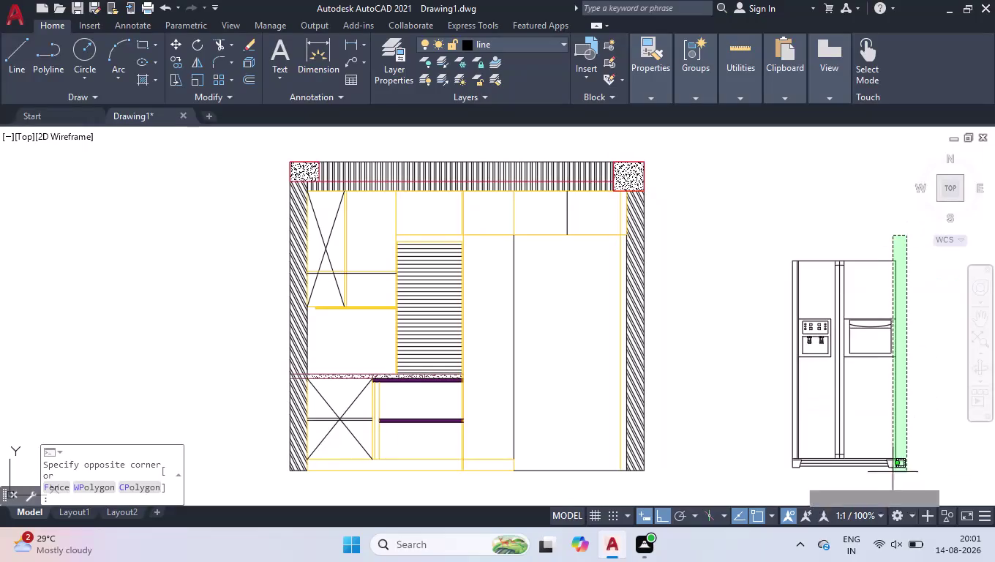
Move the refrigerator by its bottom-right corner onto the right wall's floor corner.
click(764, 480)
text(mov)
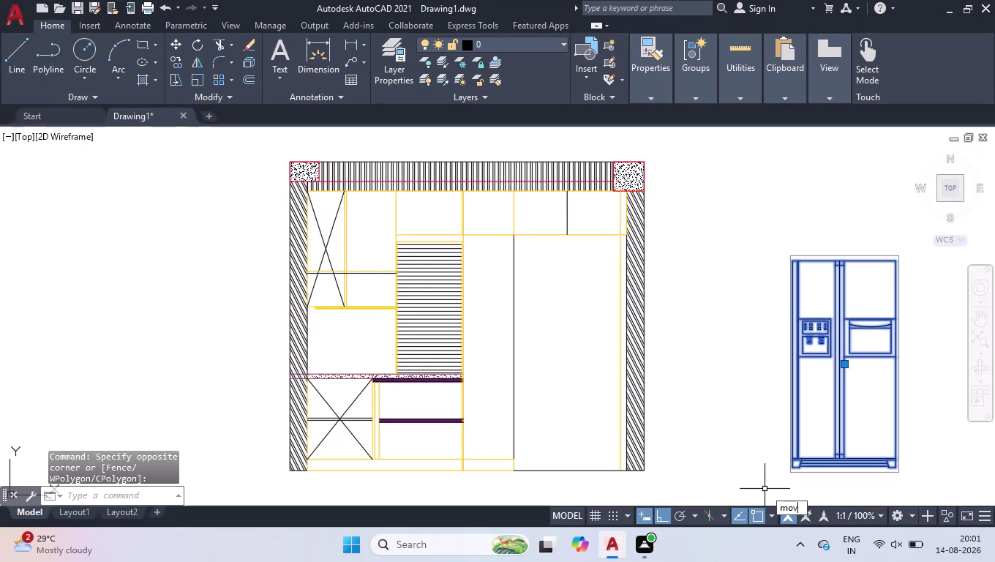
key(Return)
scroll(up, 3)
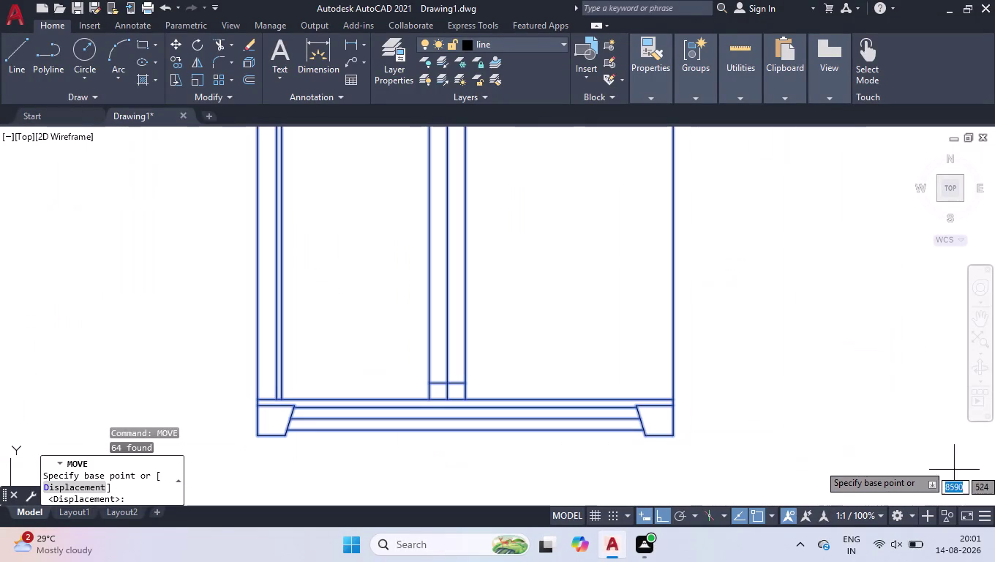
scroll(up, 3)
click(647, 440)
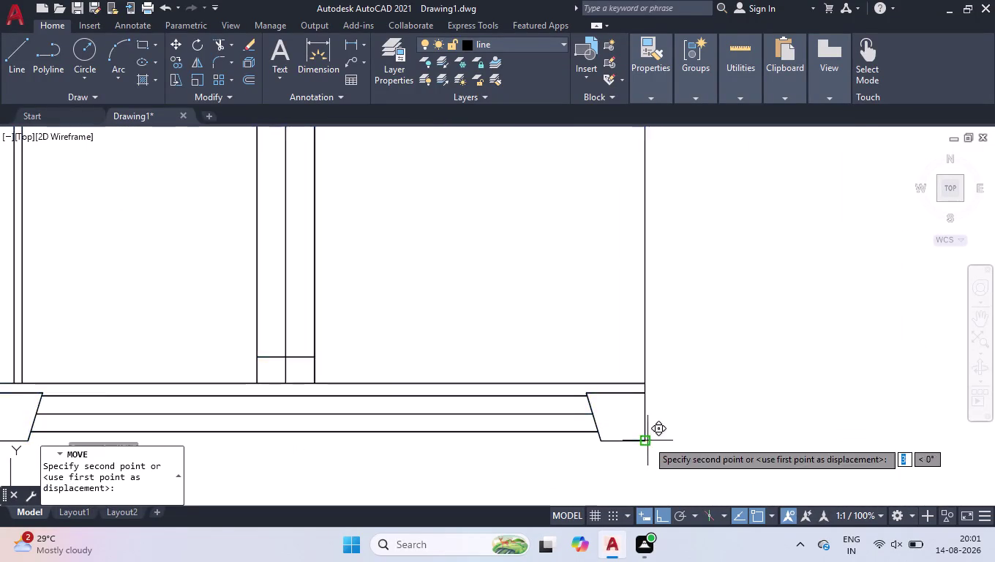
scroll(down, 3)
scroll(down, 3)
scroll(up, 3)
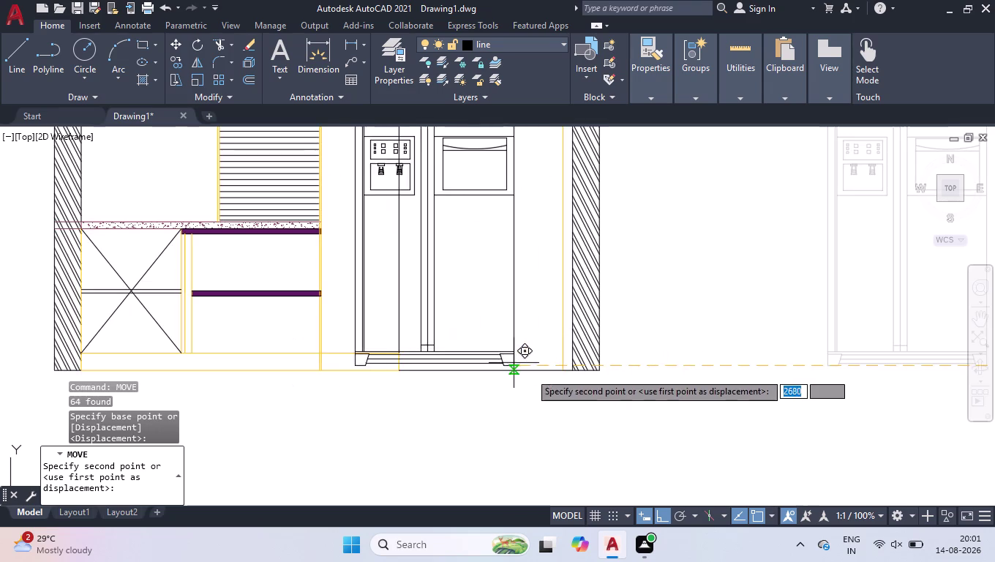
scroll(up, 3)
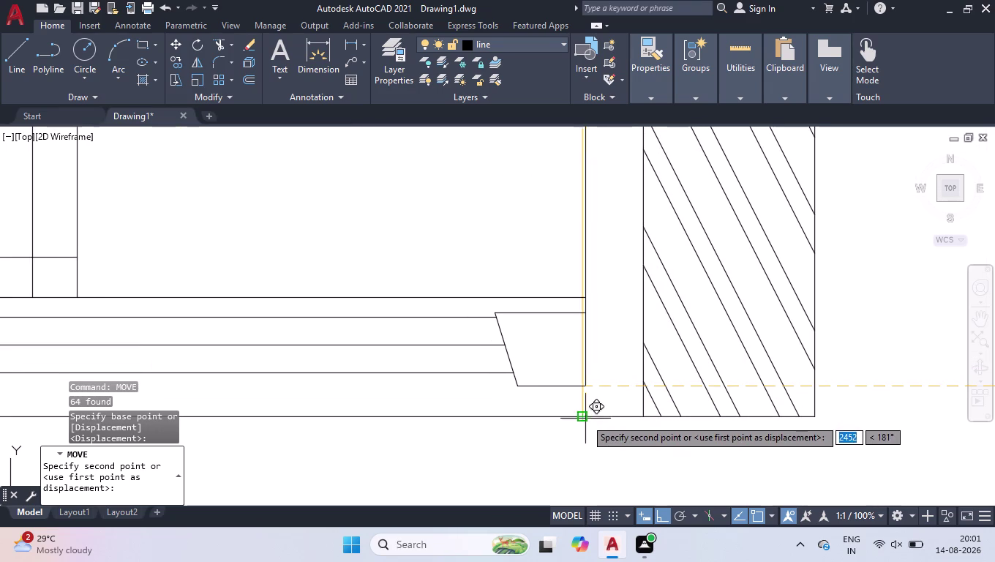
click(585, 419)
scroll(down, 3)
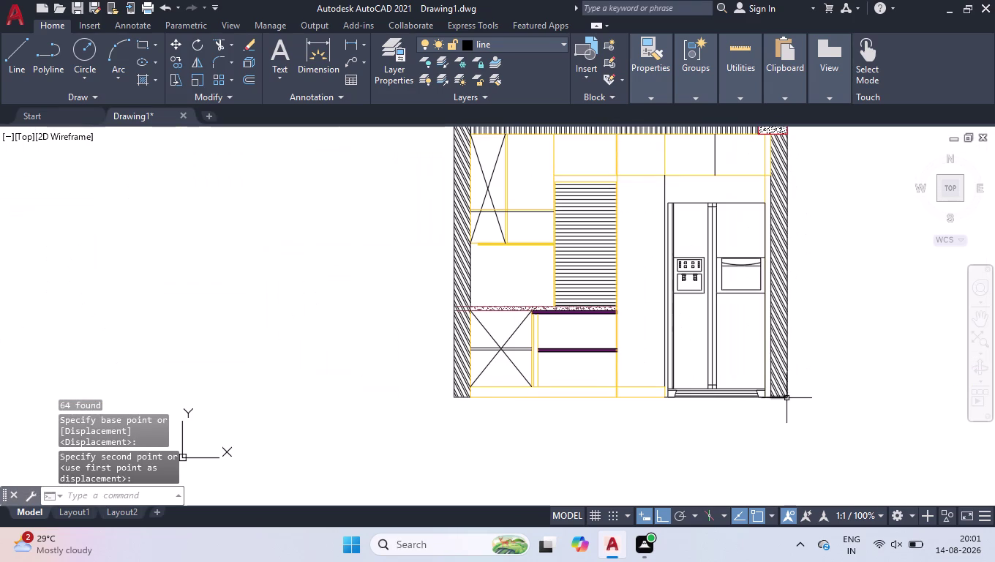
scroll(up, 3)
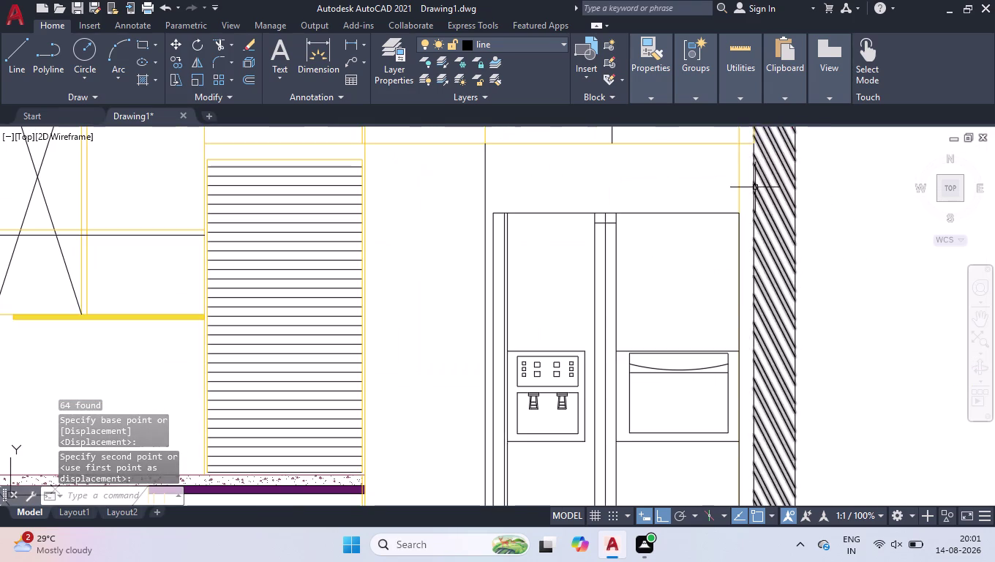
Start multiline text and draw a text box near the right wall.
text(ttr)
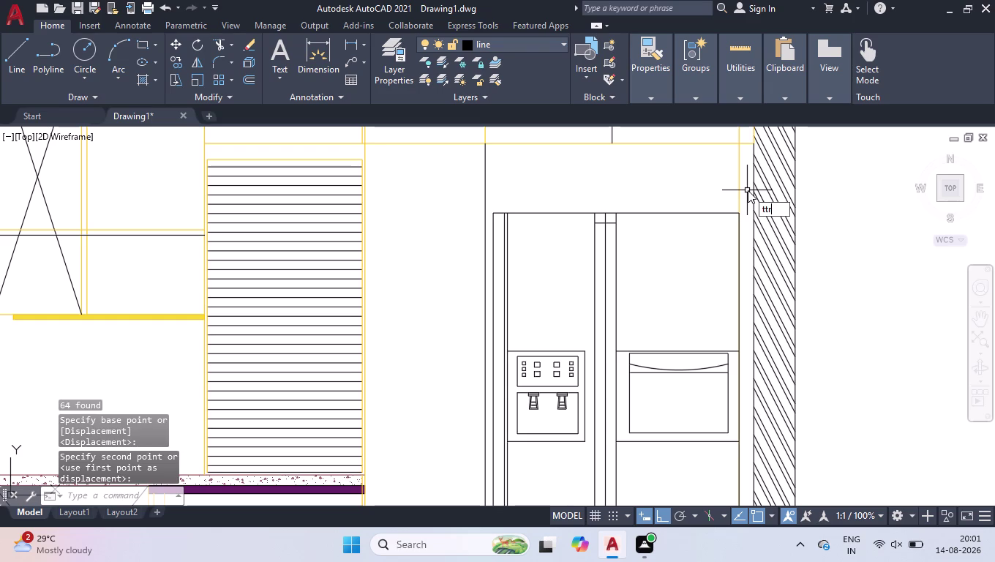
key(BackSpace)
key(BackSpace)
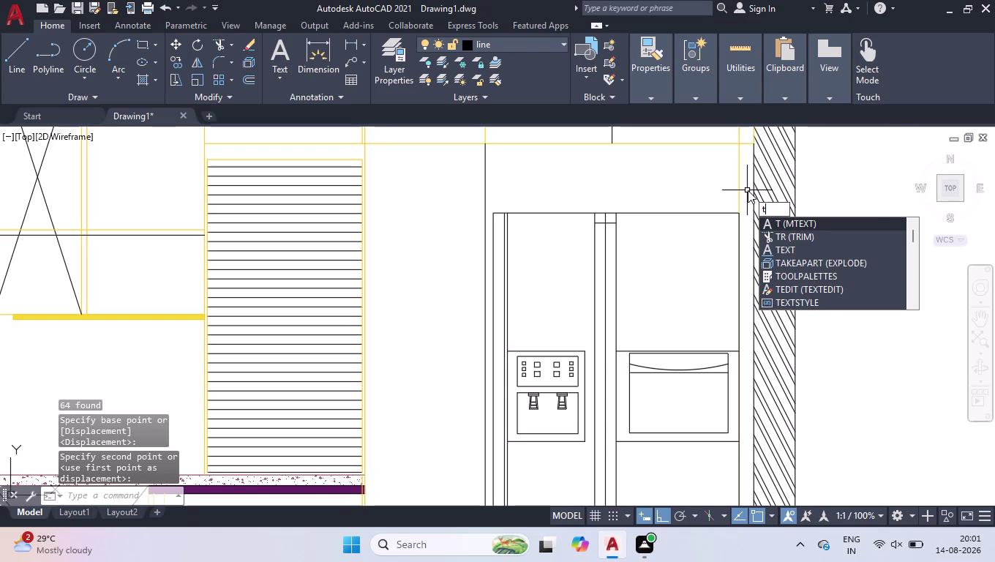
scroll(down, 3)
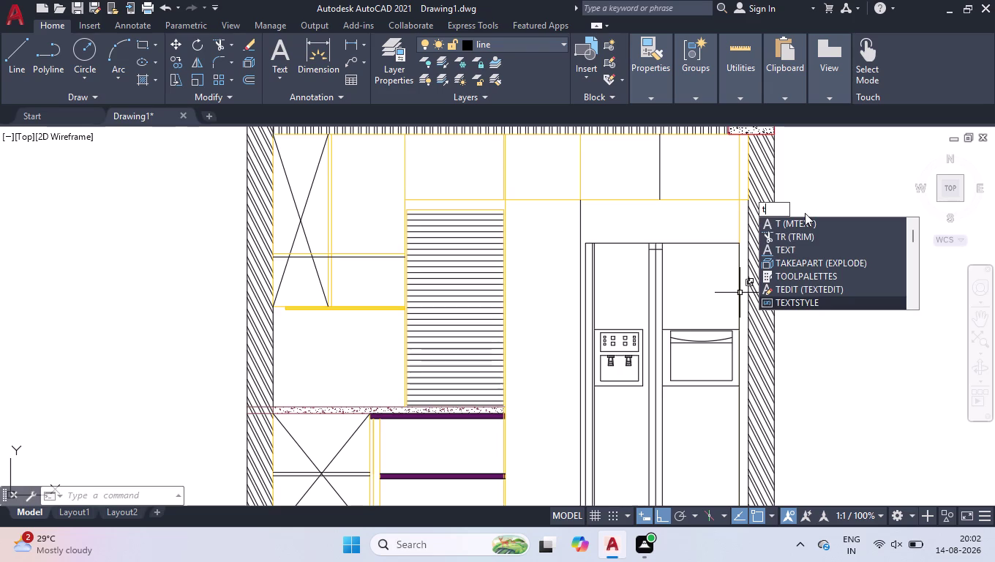
key(space)
key(space)
key(space)
key(space)
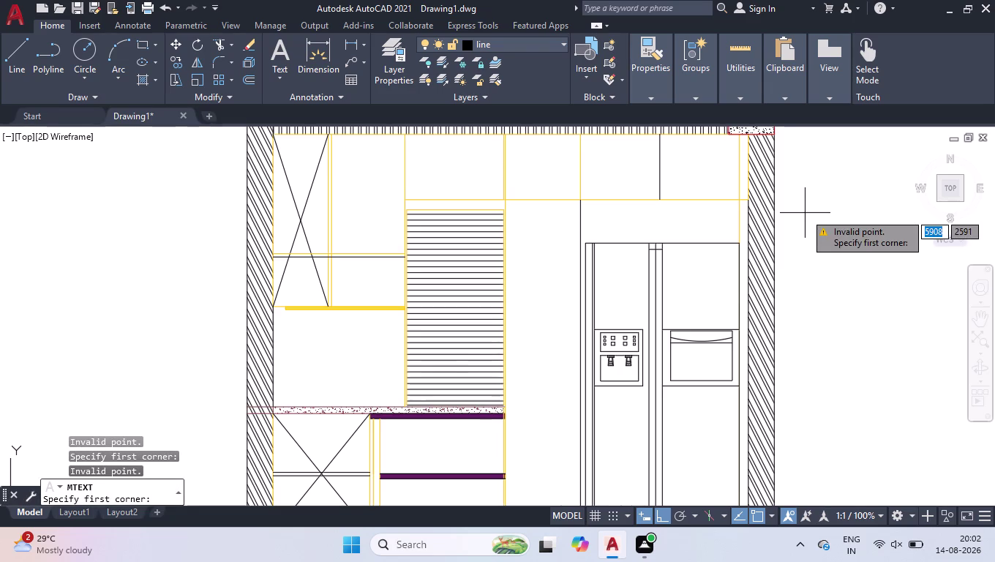
key(Return)
click(850, 195)
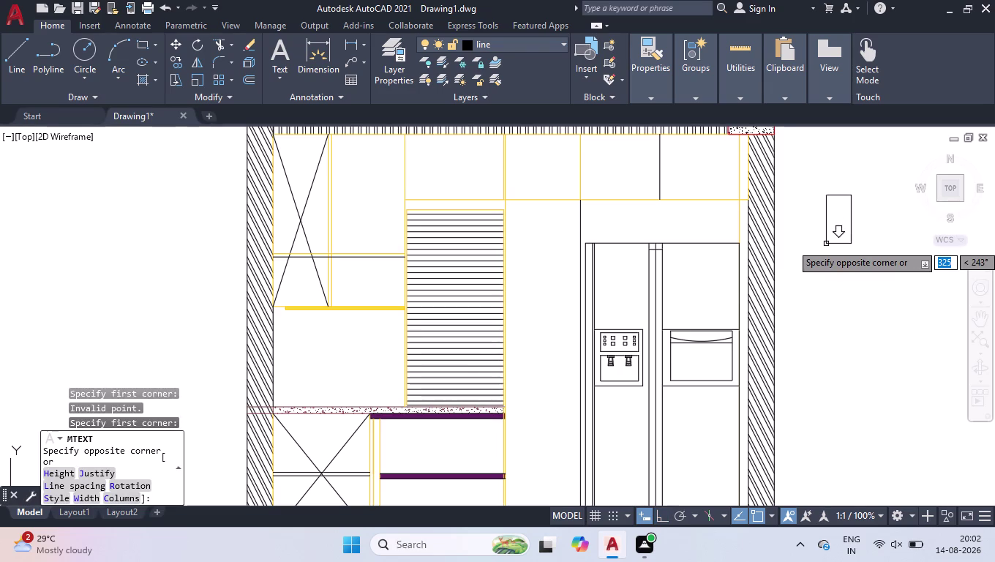
click(826, 244)
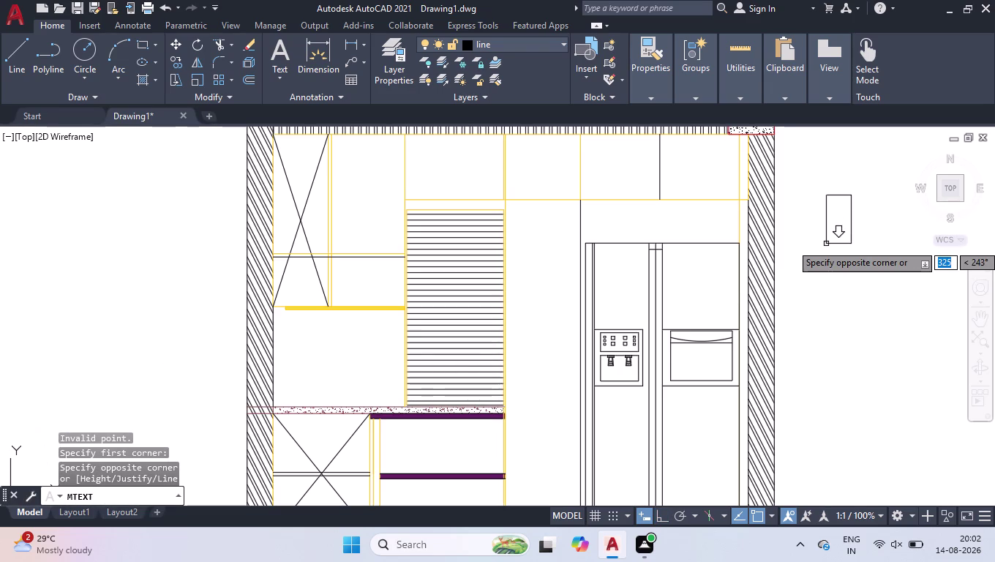
Close the text editor empty and erase the stray vertical line beside the refrigerator.
key(Return)
key(space)
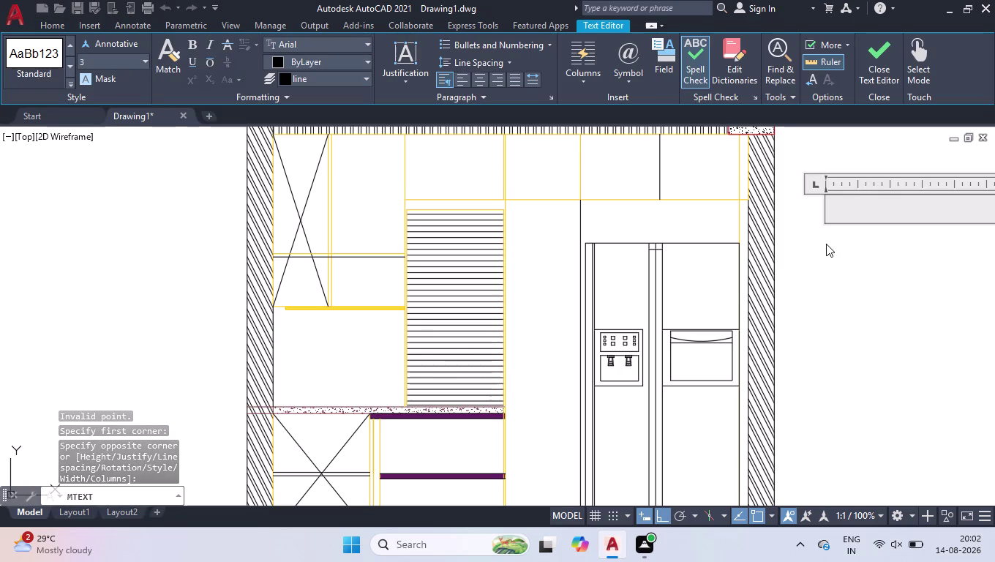
key(l)
key(Return)
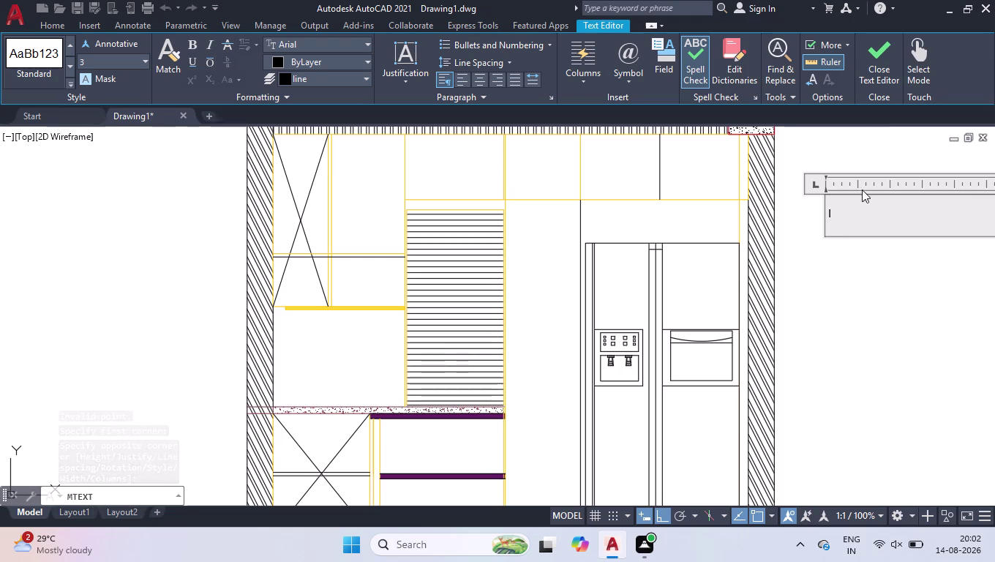
click(889, 65)
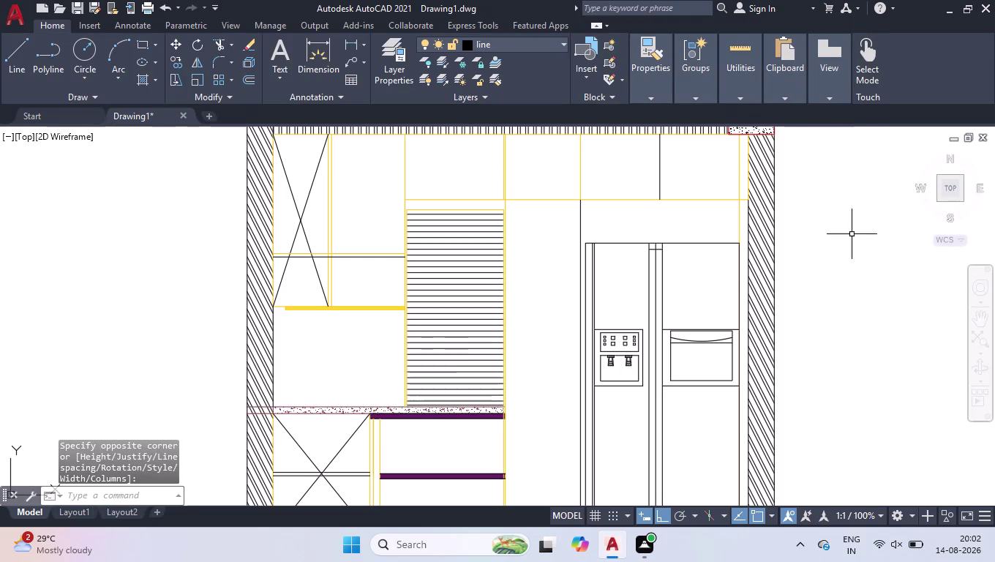
click(739, 154)
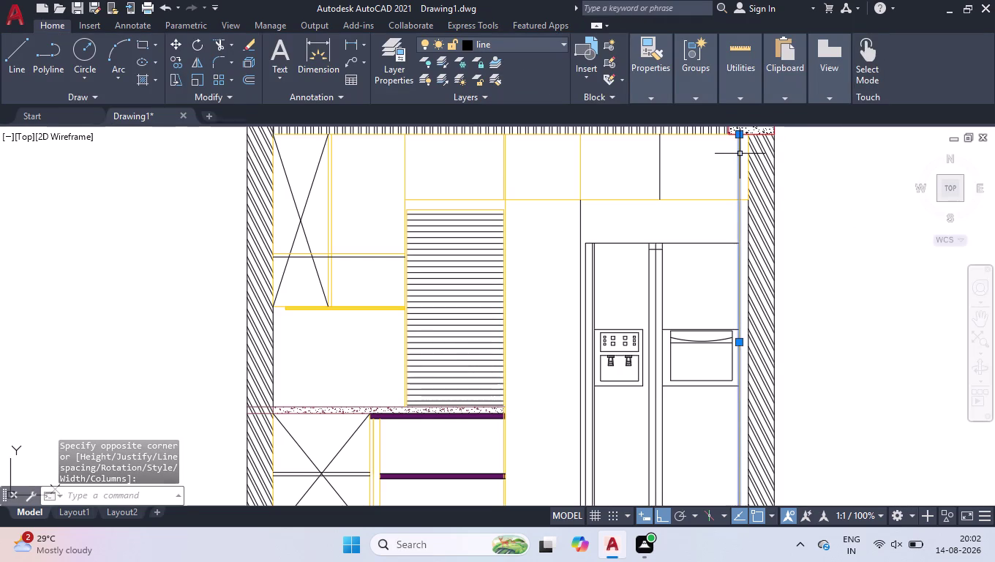
key(Delete)
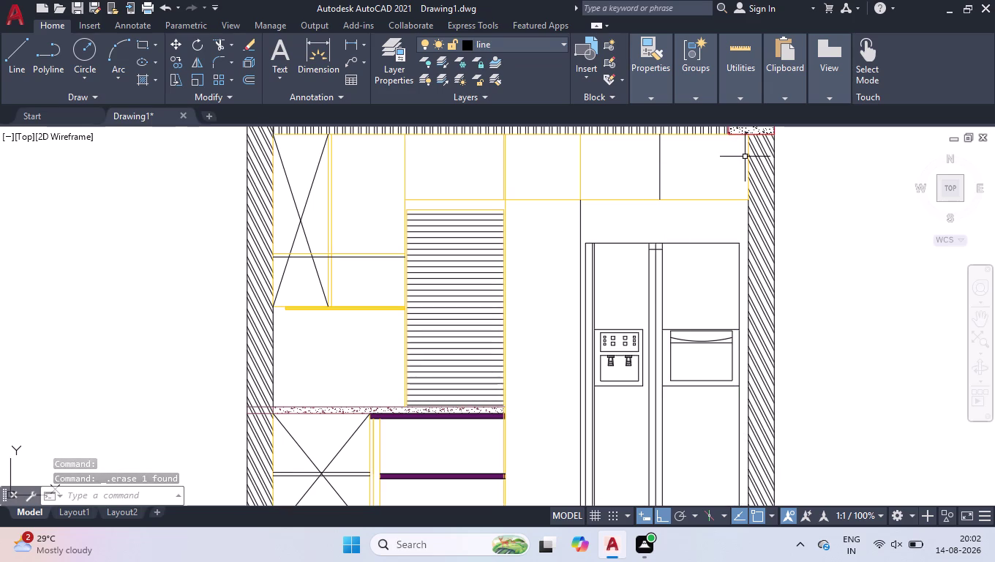
Offset the right wall's inner edge by 55 toward the refrigerator.
scroll(up, 3)
scroll(up, 3)
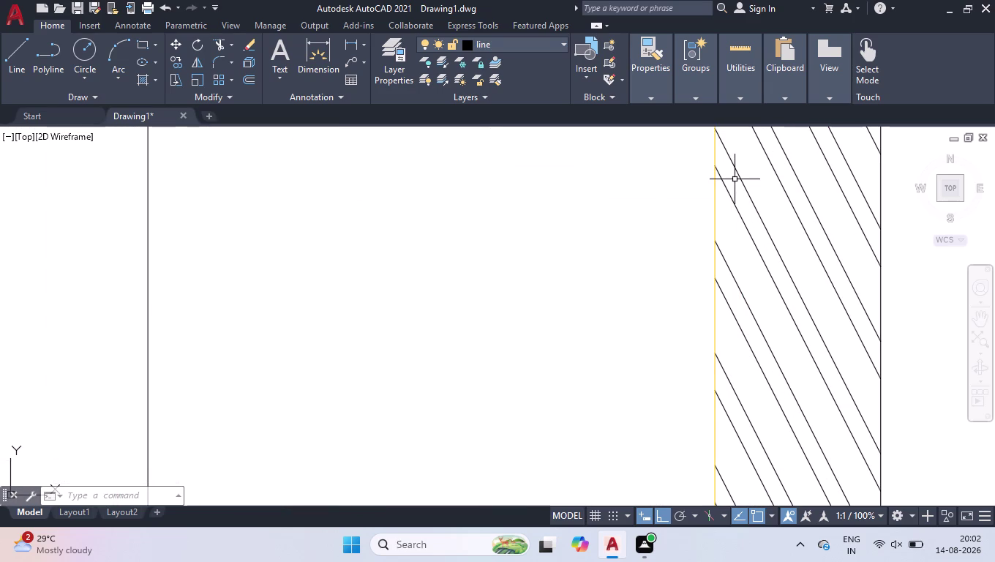
text(off)
key(Return)
text(55)
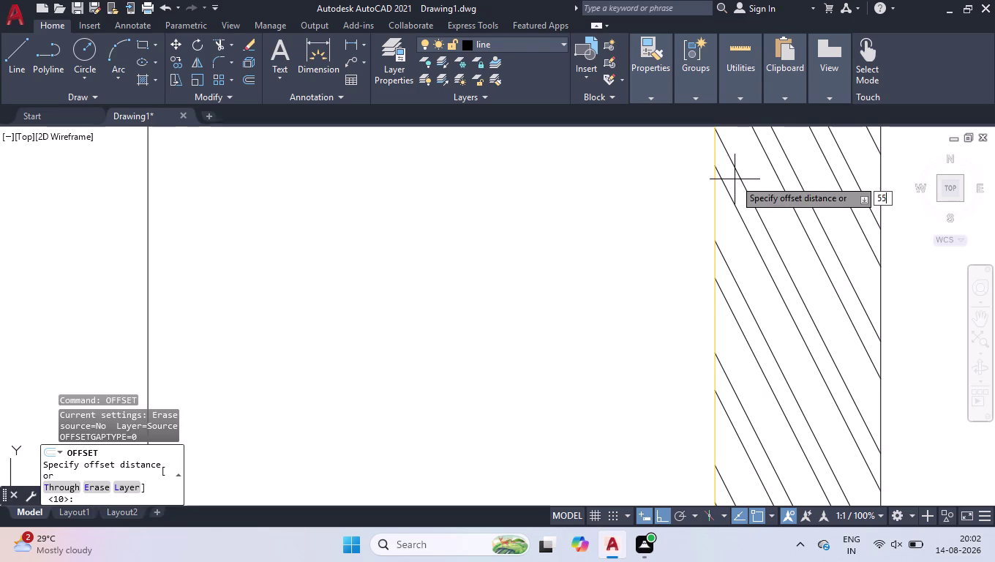
key(Return)
click(715, 207)
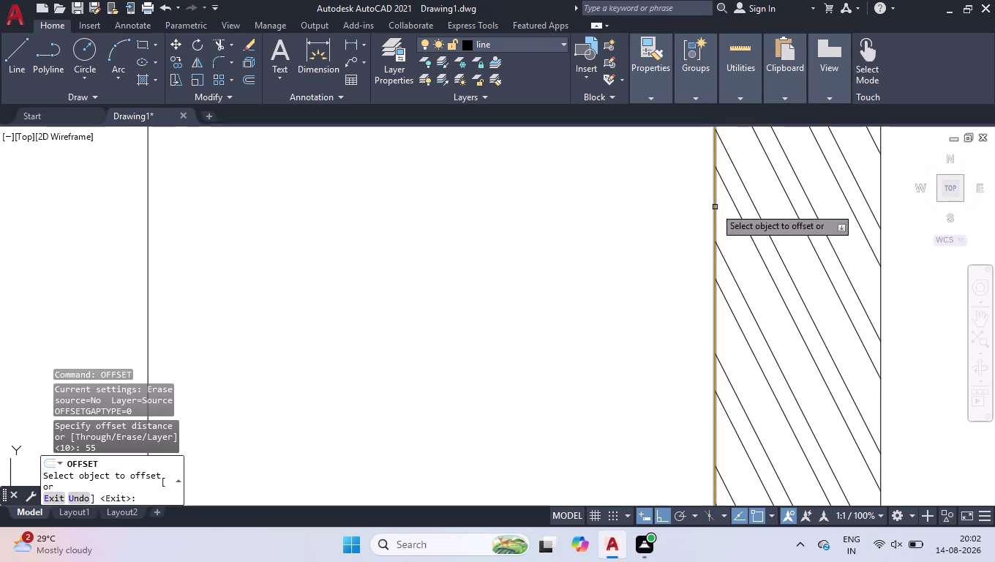
click(668, 212)
scroll(down, 3)
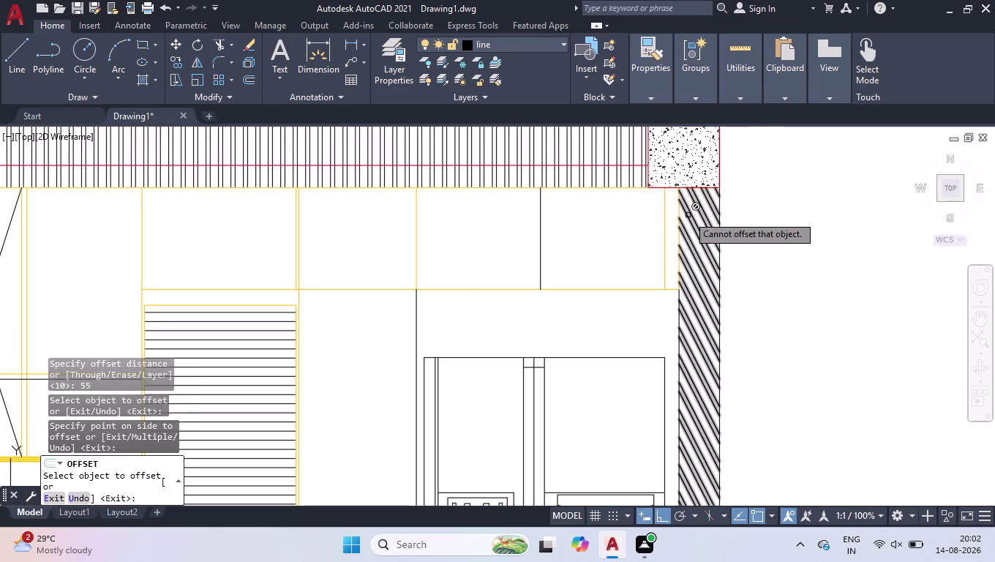
key(space)
Zoom in on the upper cabinets and shutter-lined cabinet to inspect their lines.
scroll(down, 3)
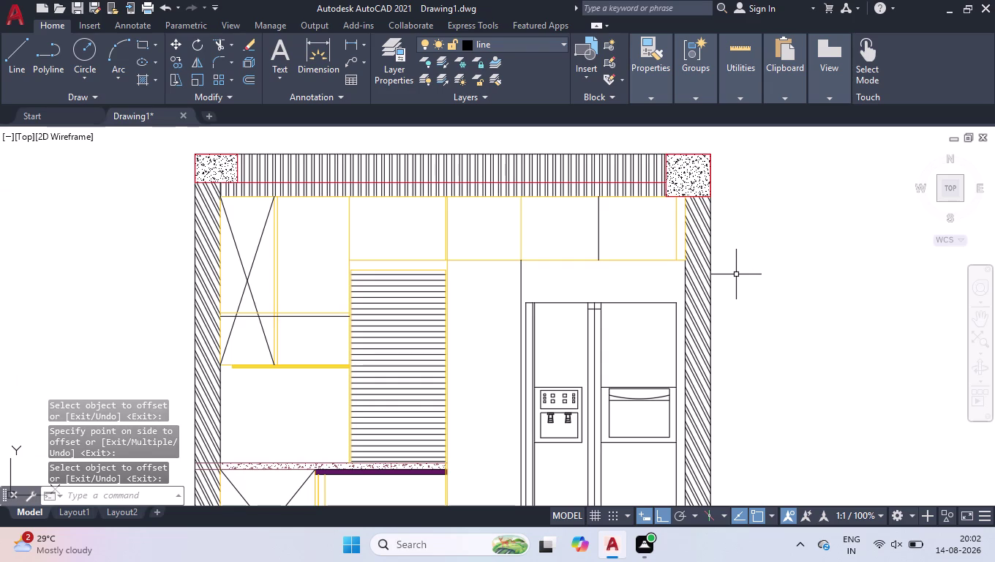
scroll(down, 3)
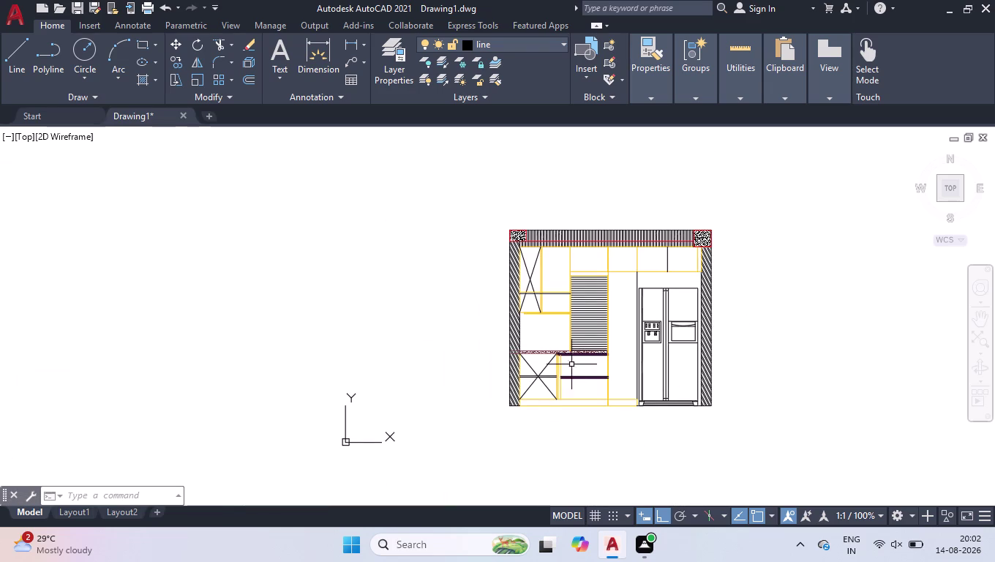
scroll(up, 3)
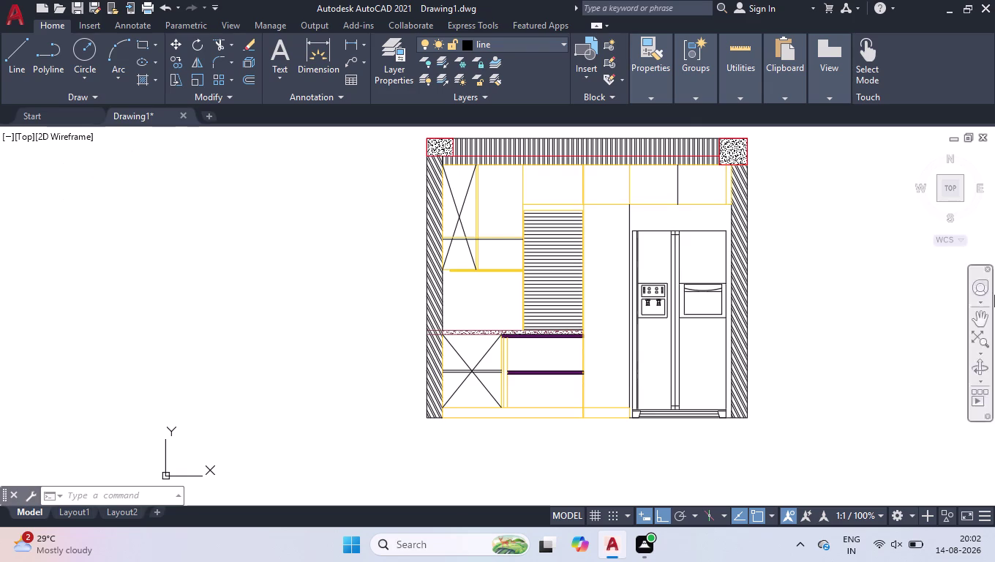
scroll(up, 3)
scroll(up, 3)
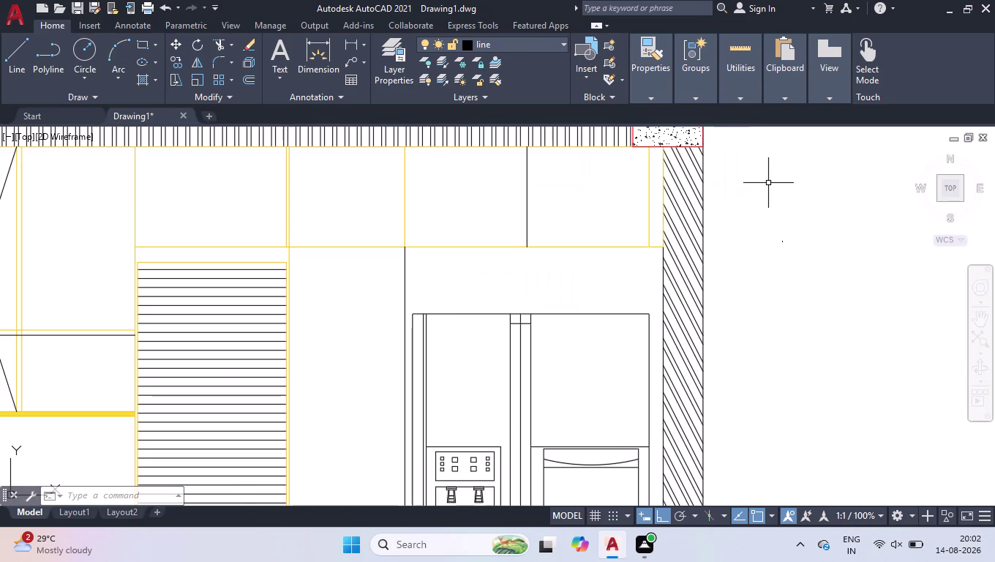
scroll(down, 3)
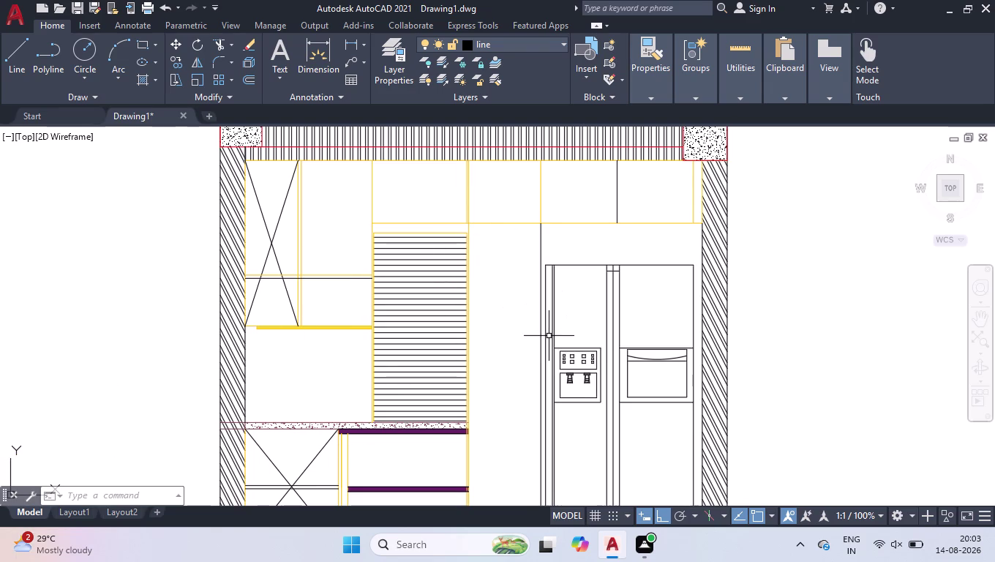
scroll(up, 3)
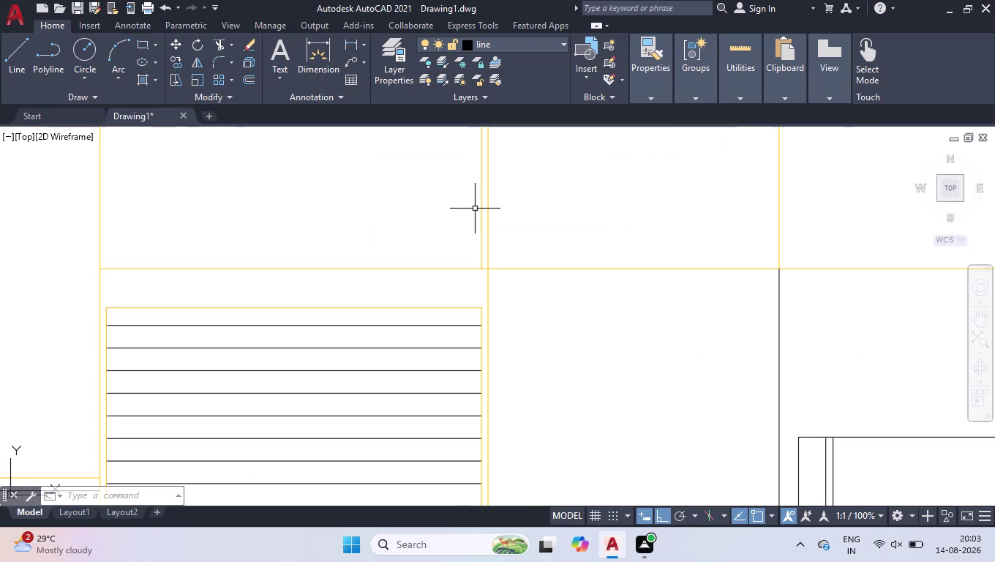
Delete the stray duplicate vertical cabinet line.
click(483, 207)
key(Delete)
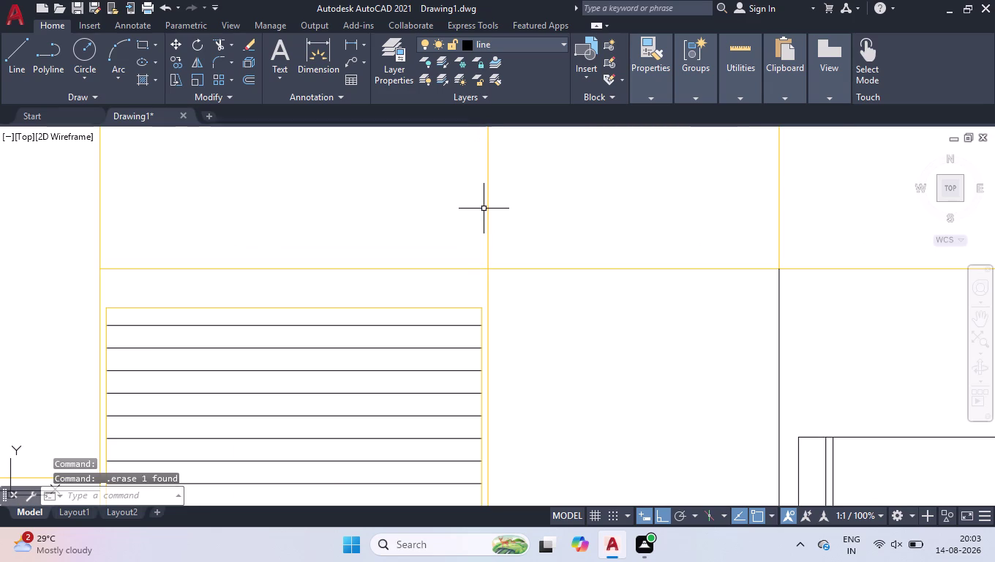
scroll(down, 3)
scroll(up, 3)
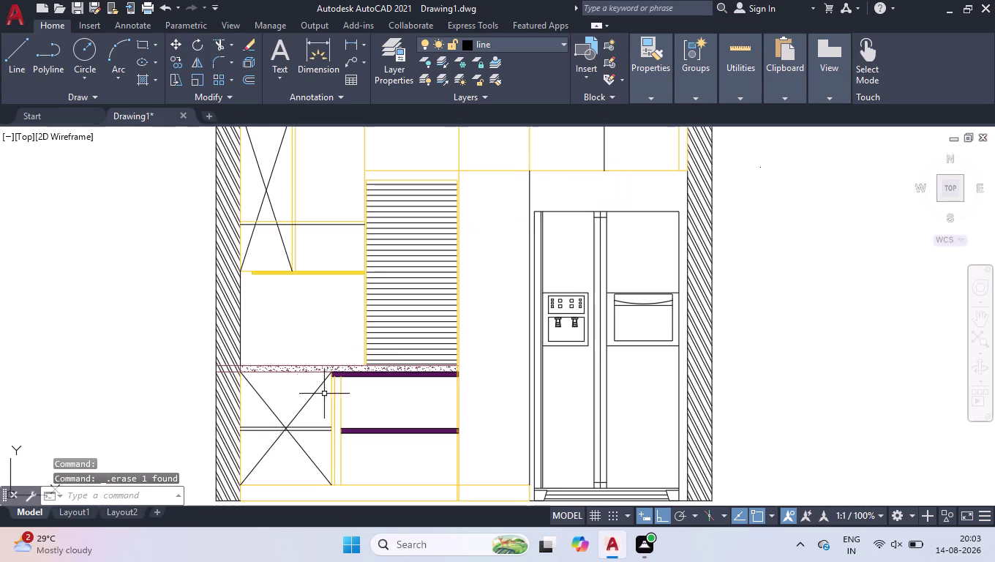
scroll(up, 3)
Trim the countertop lines running into the left wall with a fence.
text(tr)
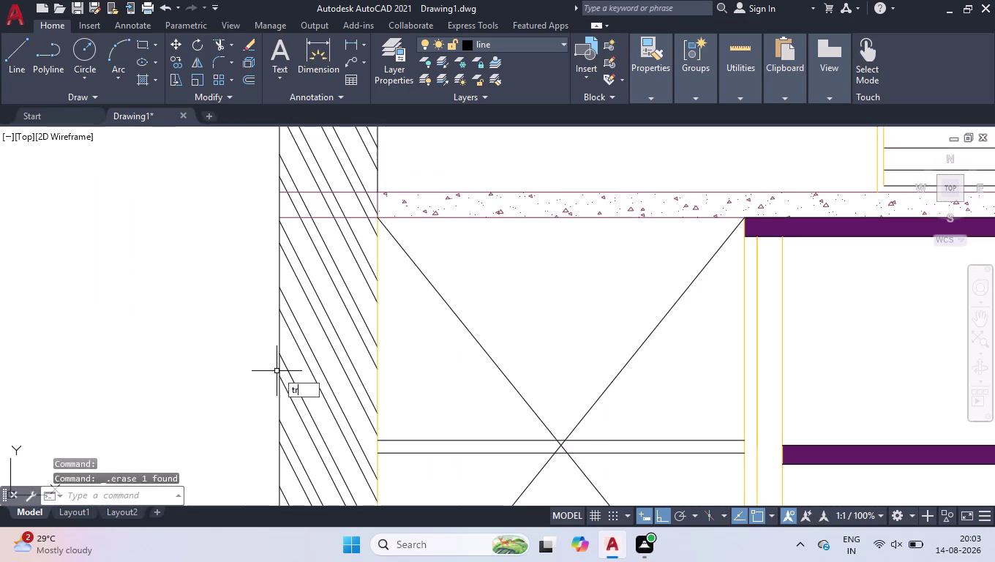
key(Return)
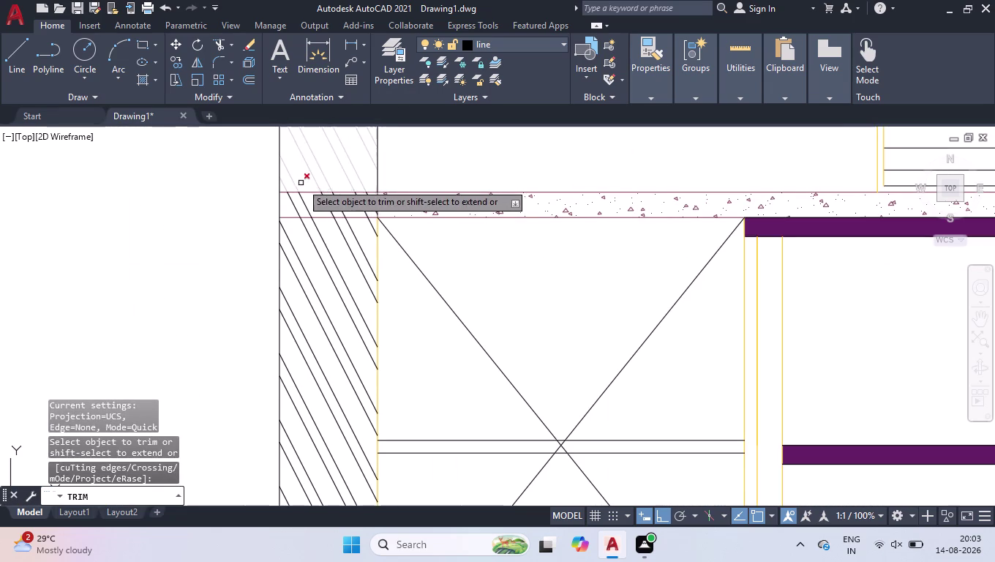
click(303, 181)
click(325, 232)
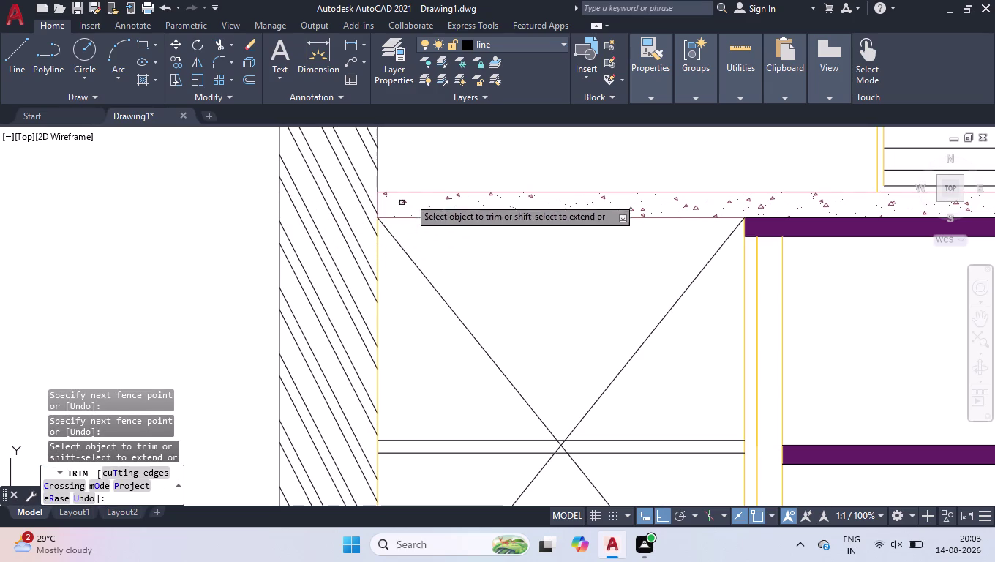
key(Return)
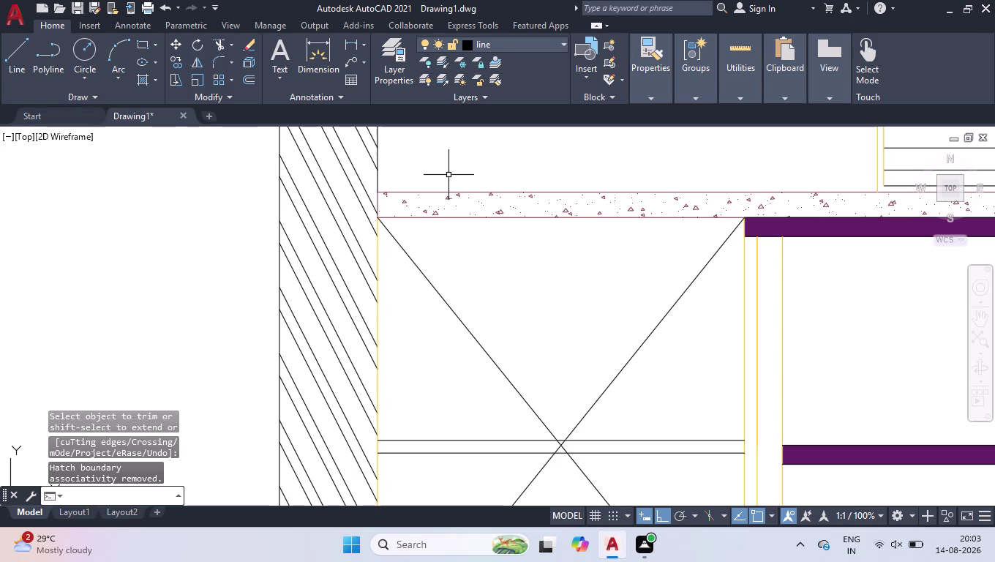
scroll(down, 3)
scroll(down, 3)
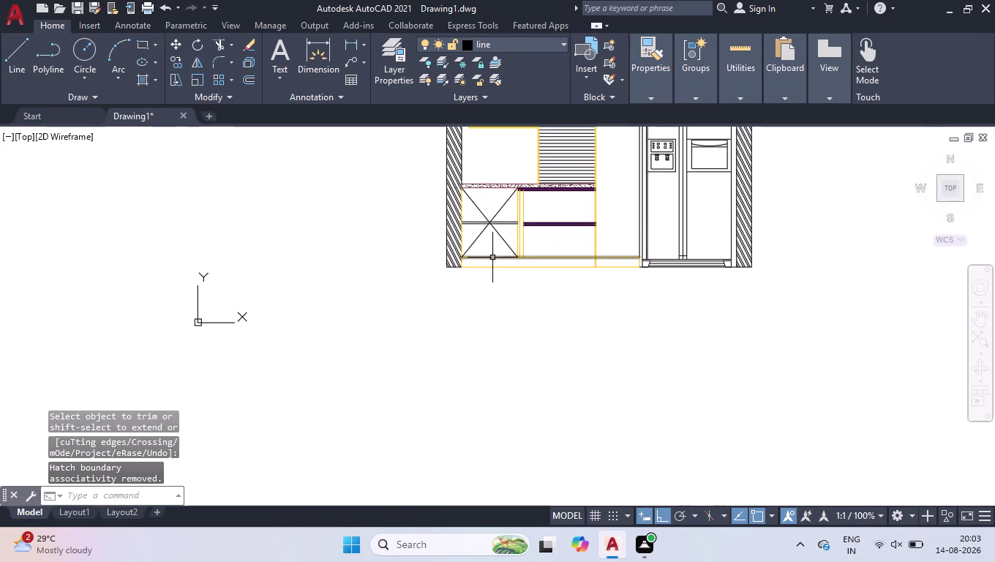
scroll(down, 3)
scroll(up, 3)
scroll(up, 3)
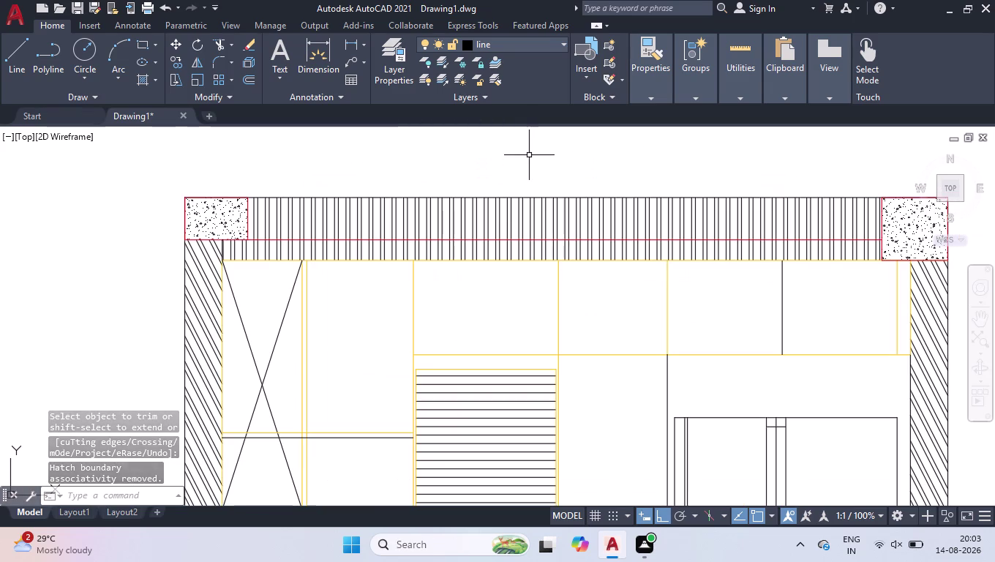
Add a 350 linear dimension above the top-left ceiling slab block.
text(dli)
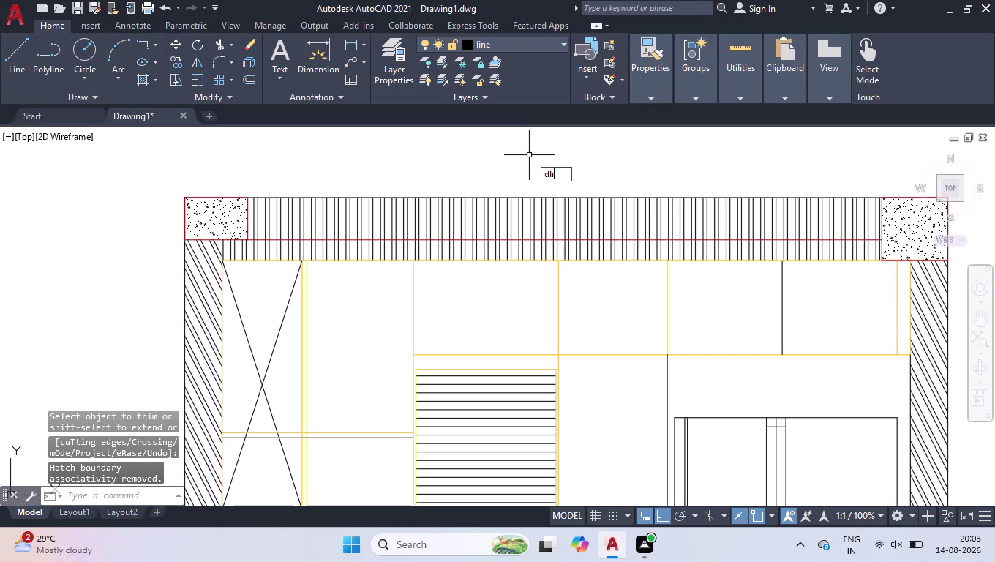
key(Return)
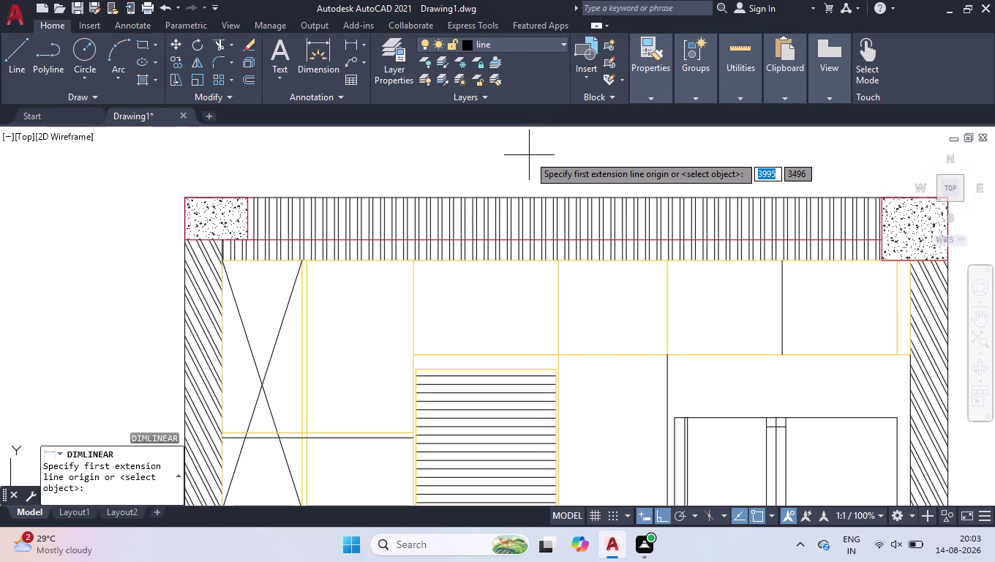
click(219, 261)
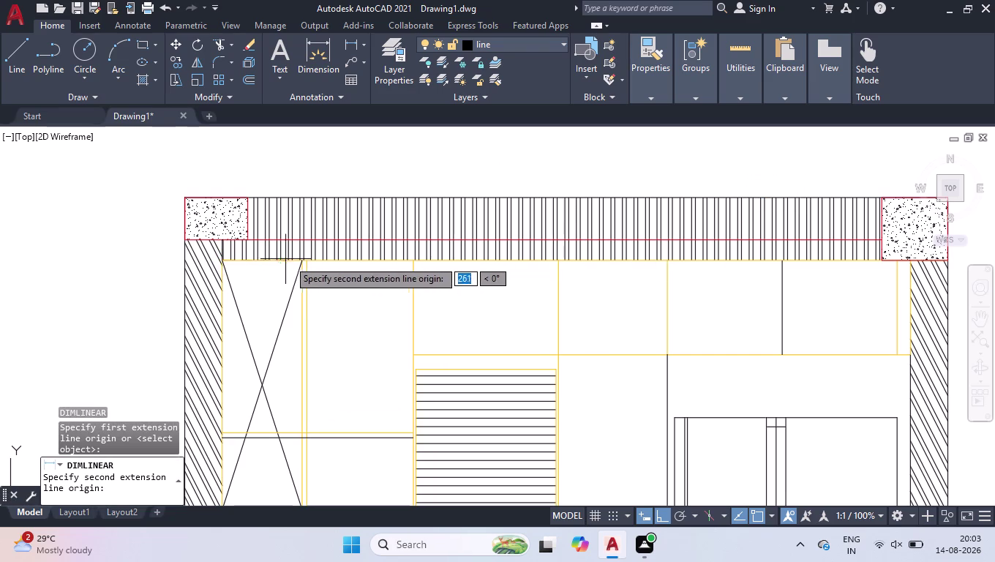
click(311, 263)
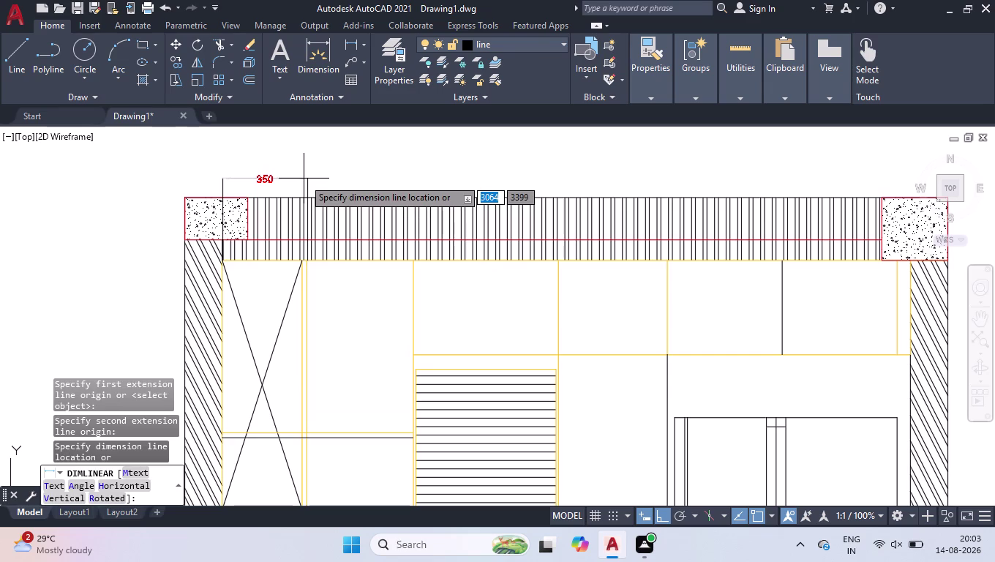
click(303, 179)
scroll(down, 3)
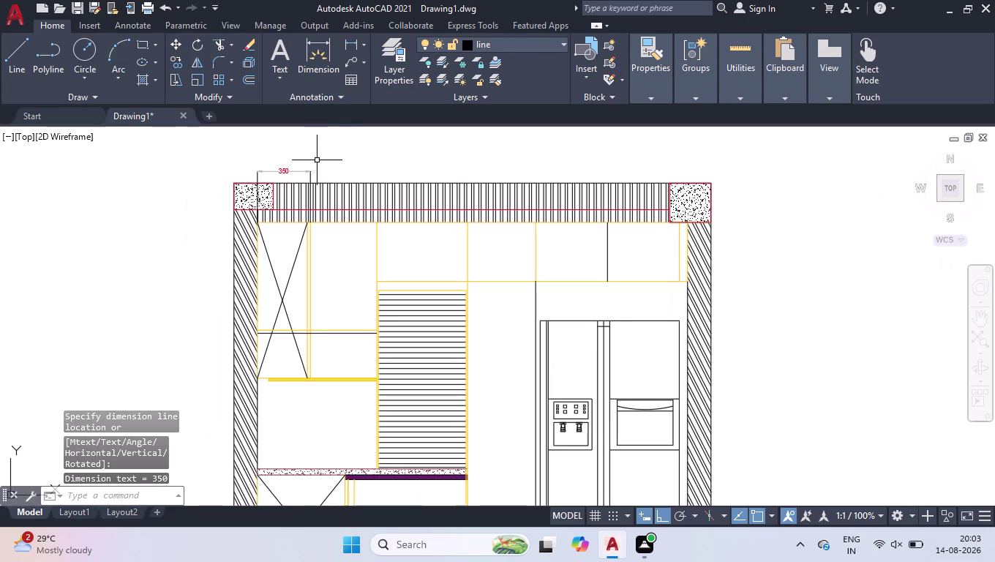
scroll(up, 3)
scroll(down, 3)
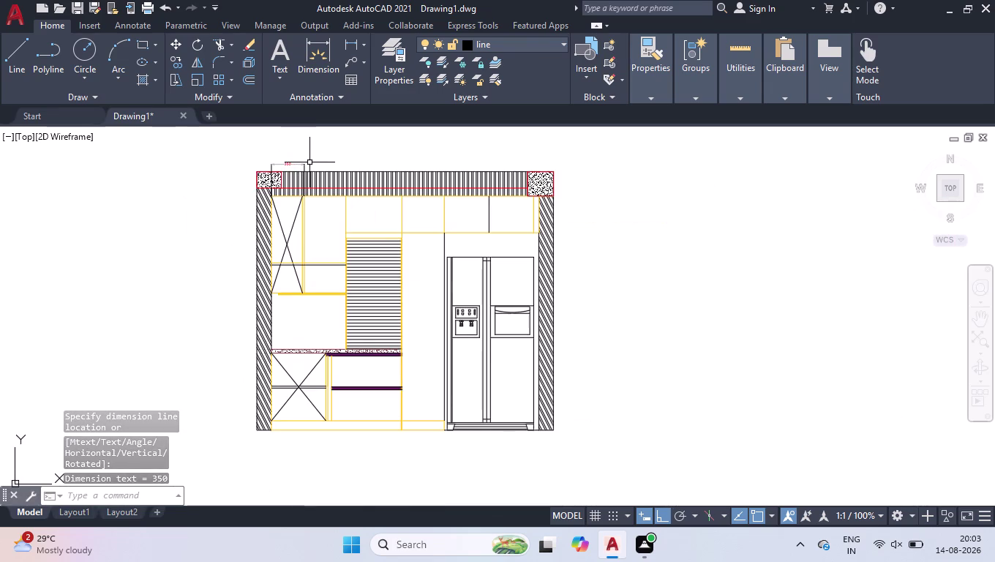
Modify the ISO-25 dimension style to use arrow size 40.
key(d)
key(Return)
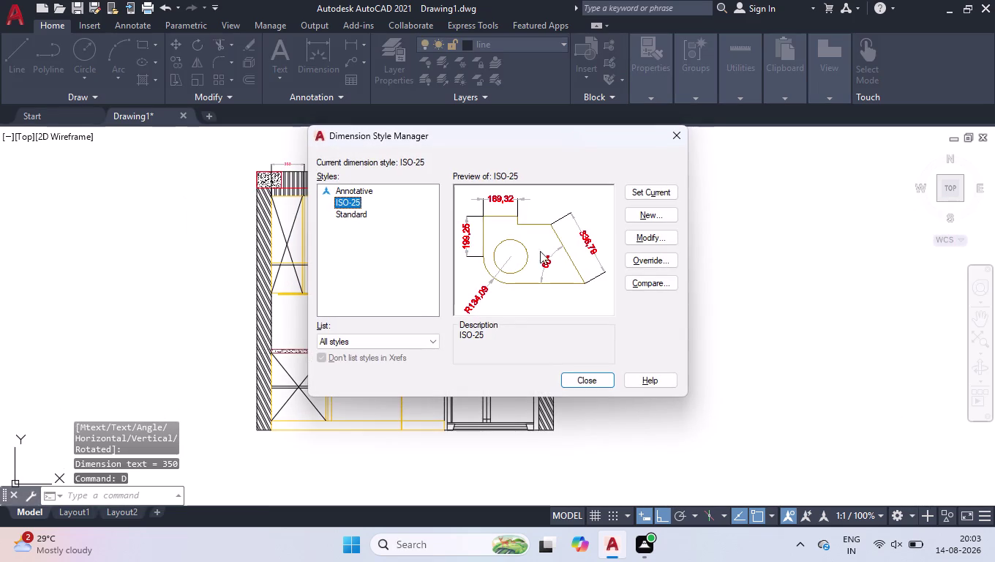
click(628, 242)
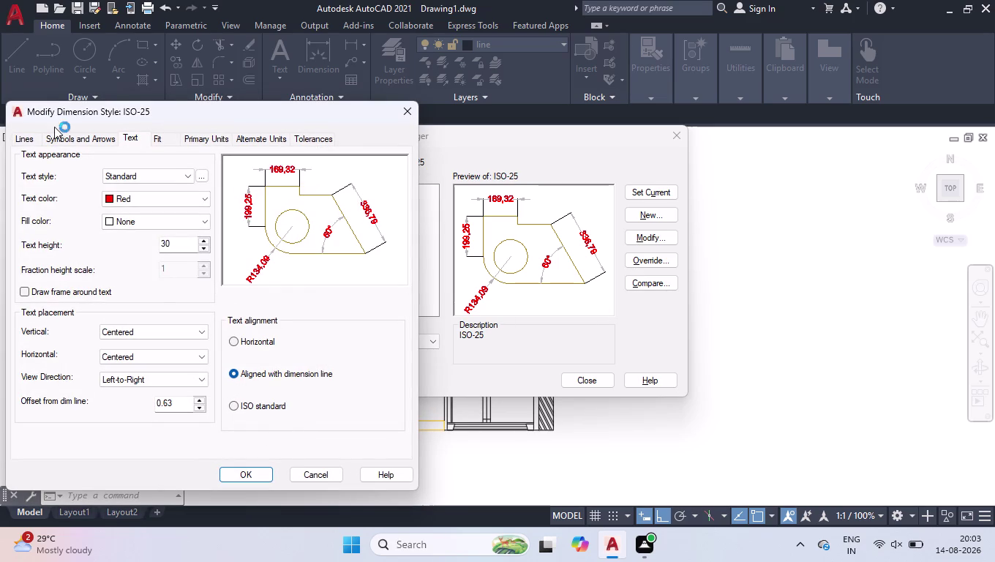
click(30, 141)
click(241, 377)
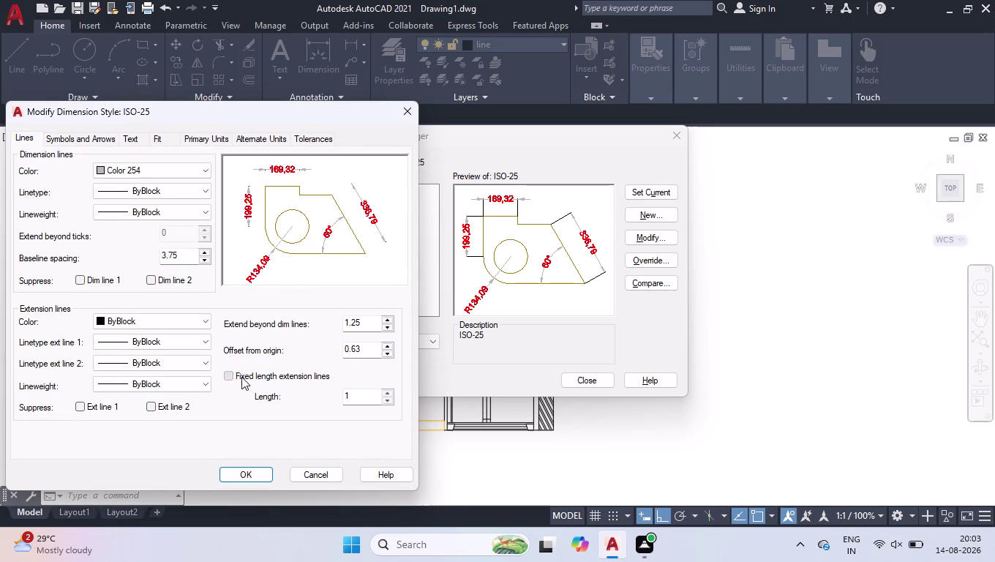
click(106, 139)
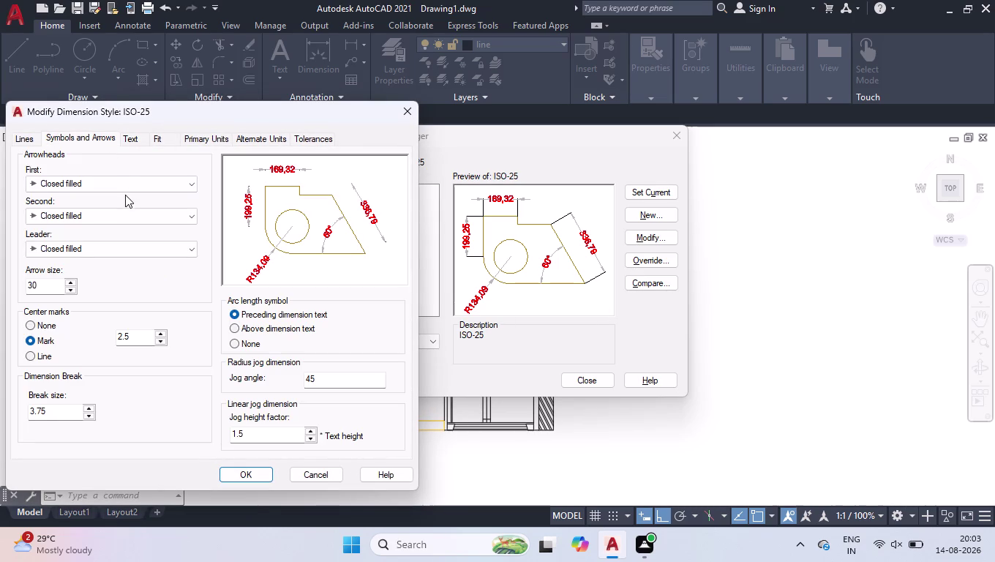
drag(180, 113, 654, 155)
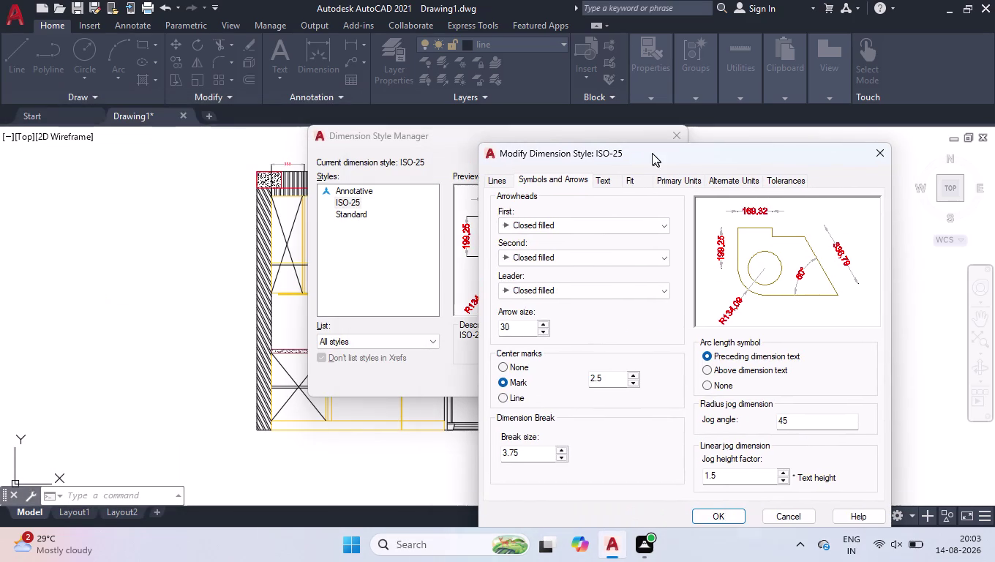
drag(654, 156, 652, 153)
drag(522, 329, 462, 325)
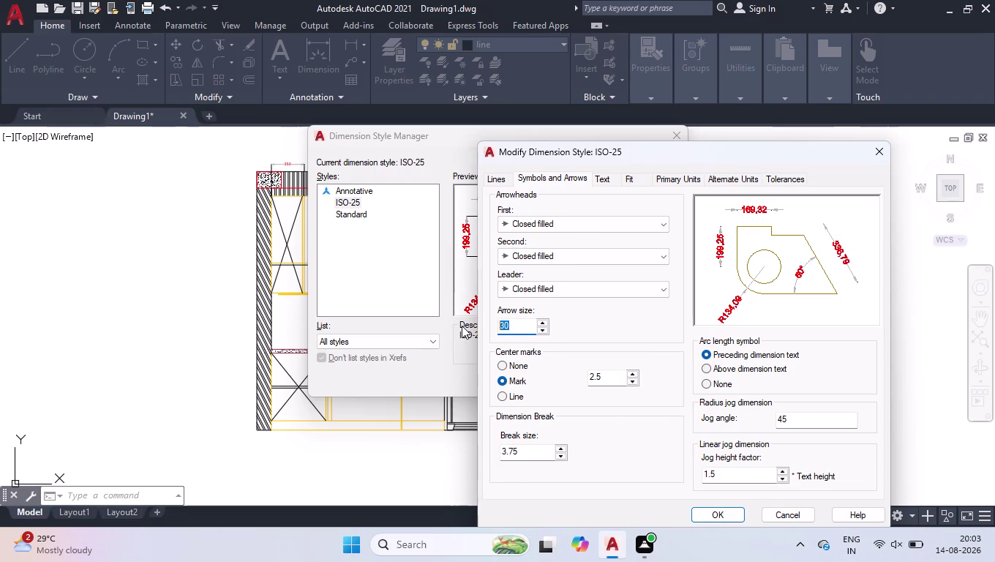
text(50)
key(BackSpace)
key(BackSpace)
text(4)
text(0)
key(Return)
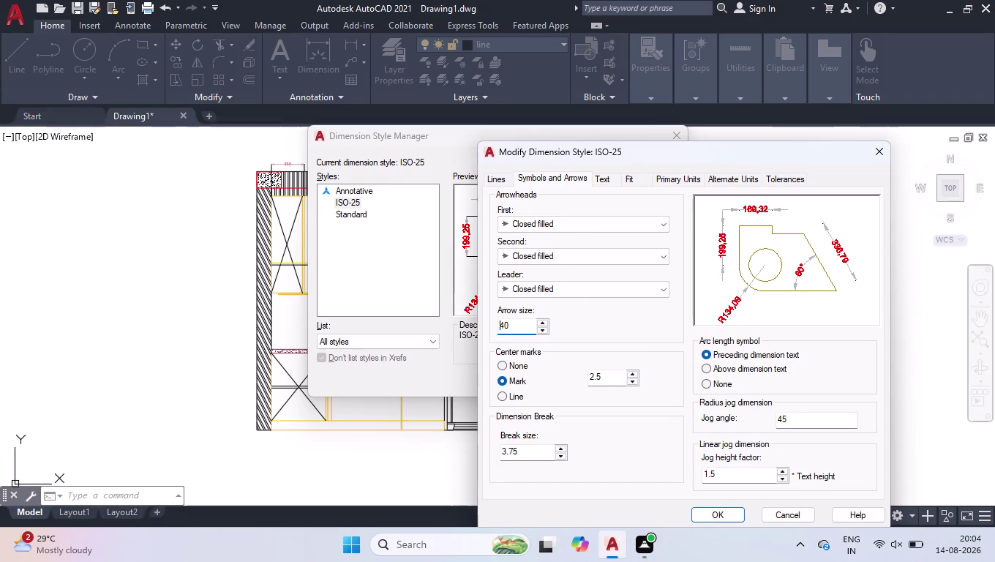
Set text height 50, make ISO-25 current, and close the style manager.
click(597, 183)
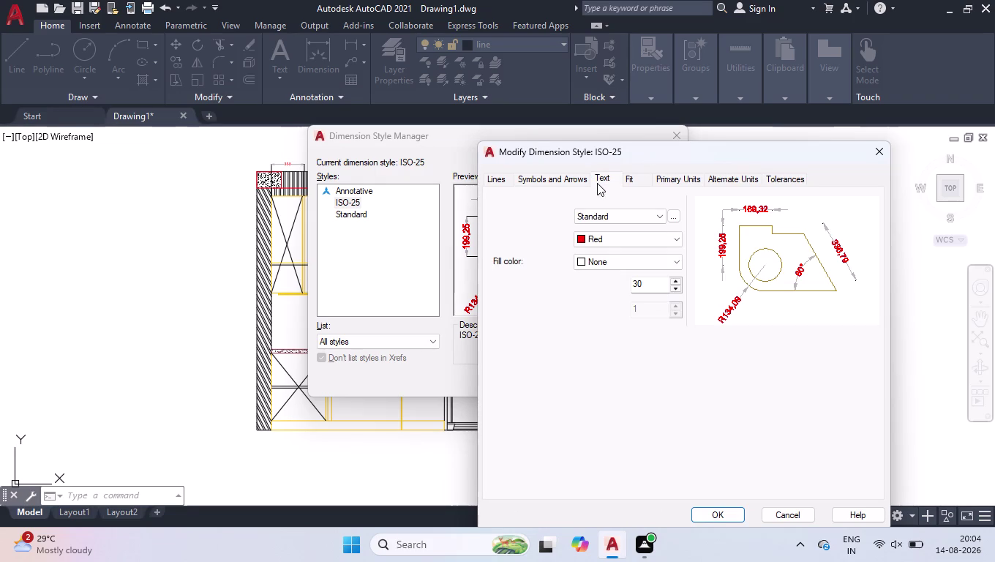
drag(649, 281, 605, 288)
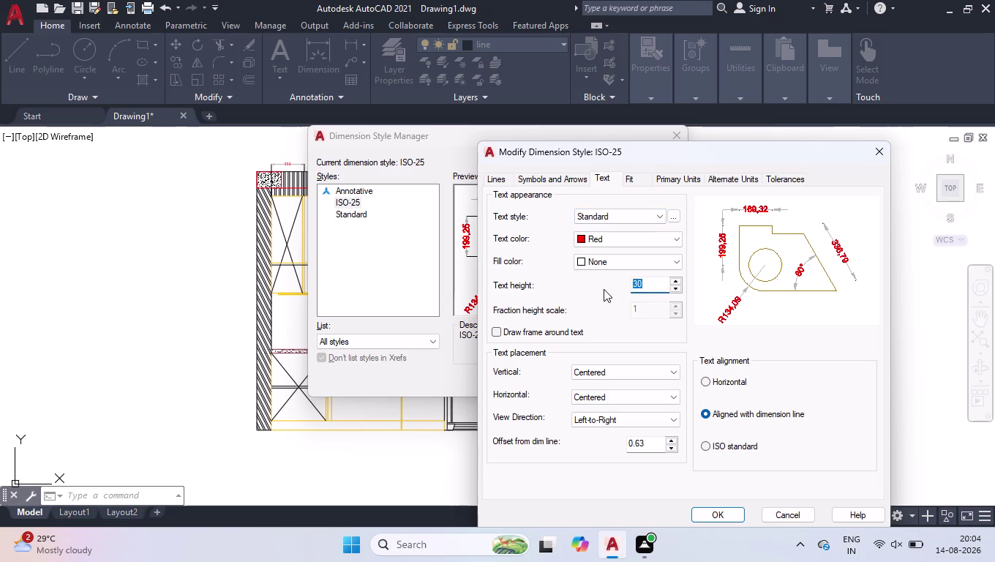
key(5)
key(0)
key(Return)
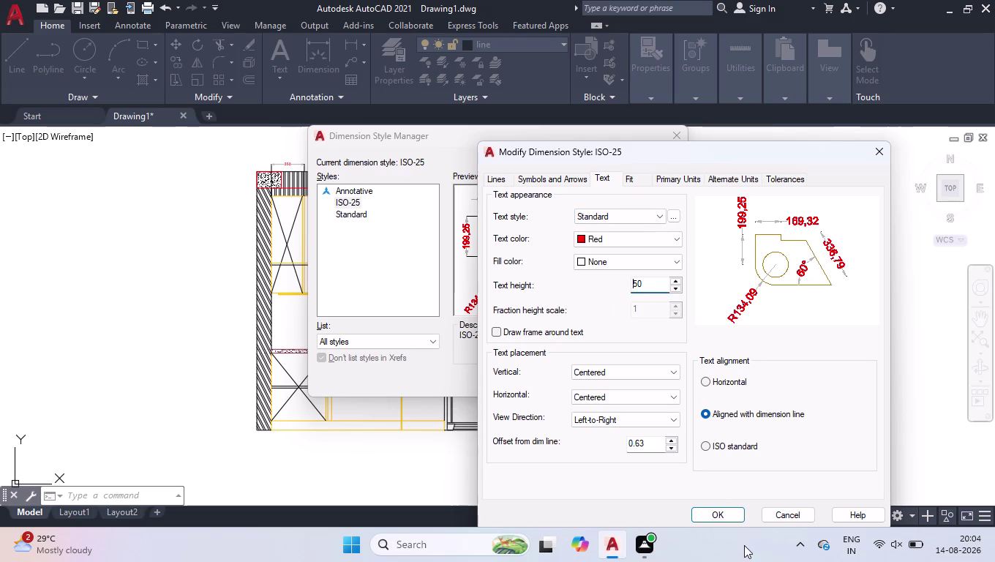
click(729, 515)
click(654, 184)
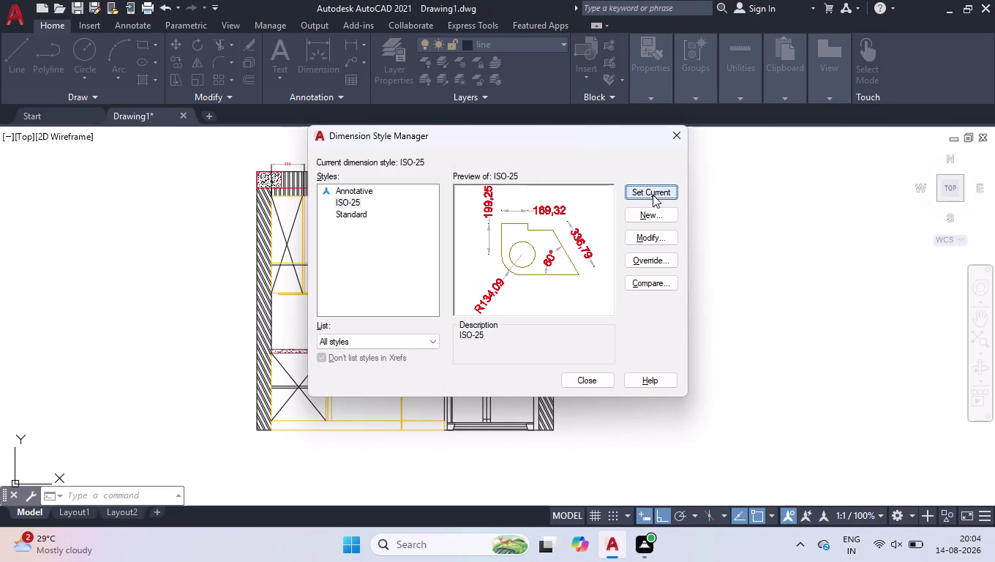
click(591, 384)
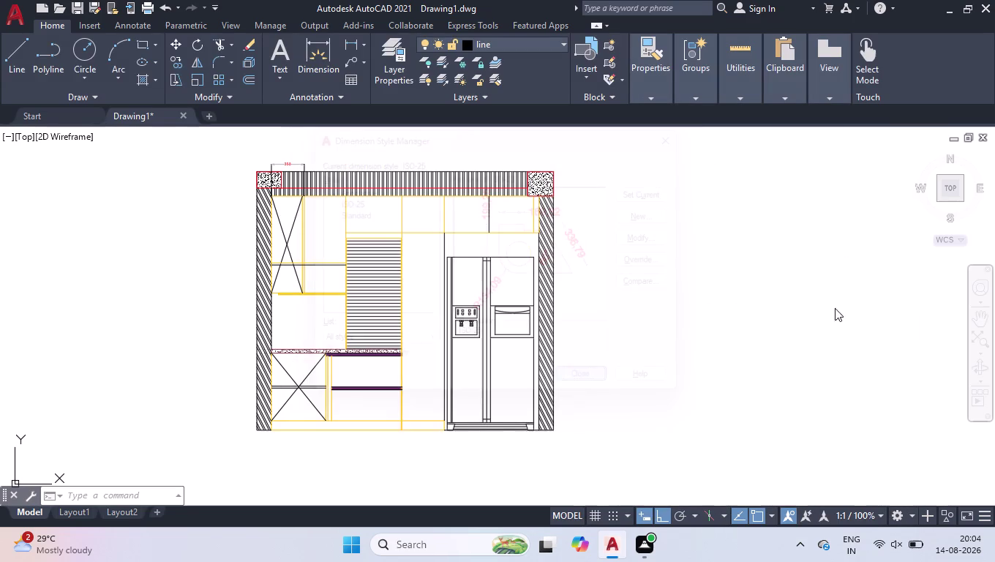
Continue the top chain from 350 with 440, 600, 450, 950 and 55 segments.
scroll(up, 3)
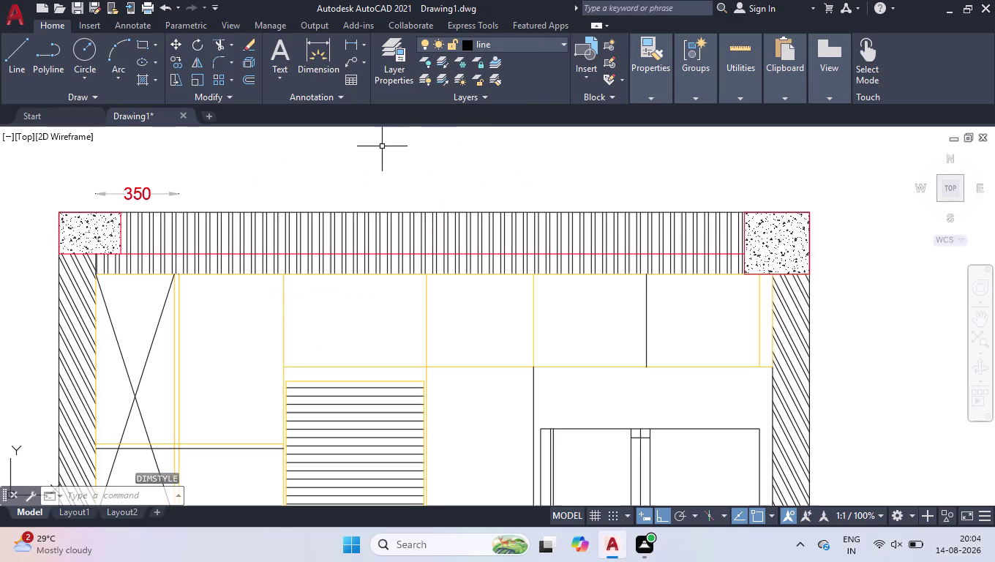
click(119, 23)
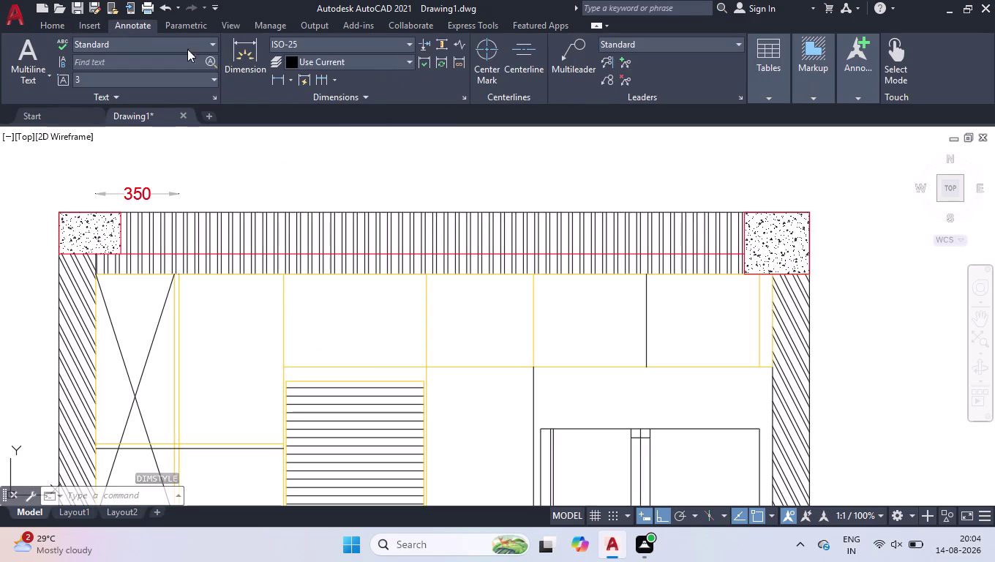
click(320, 79)
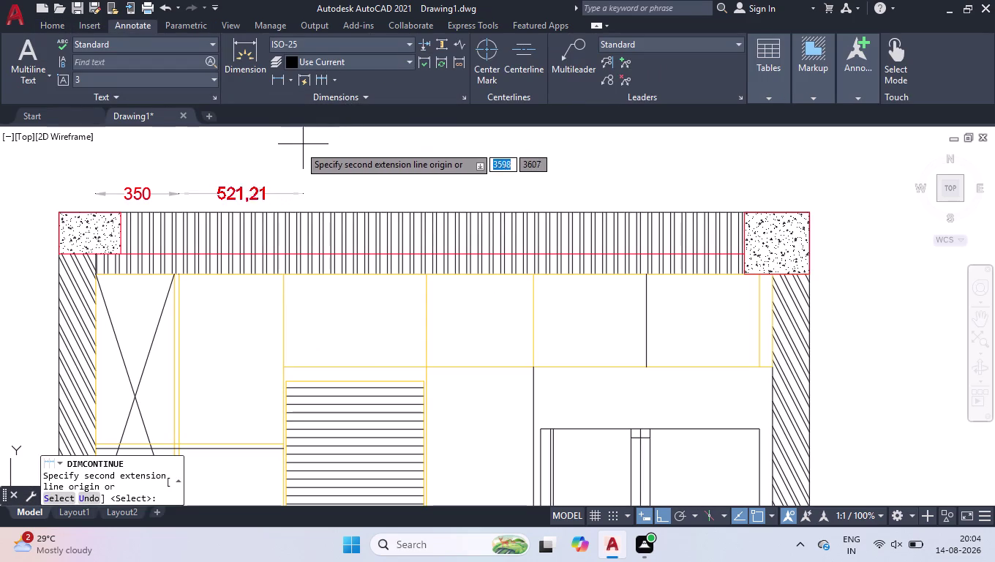
click(286, 271)
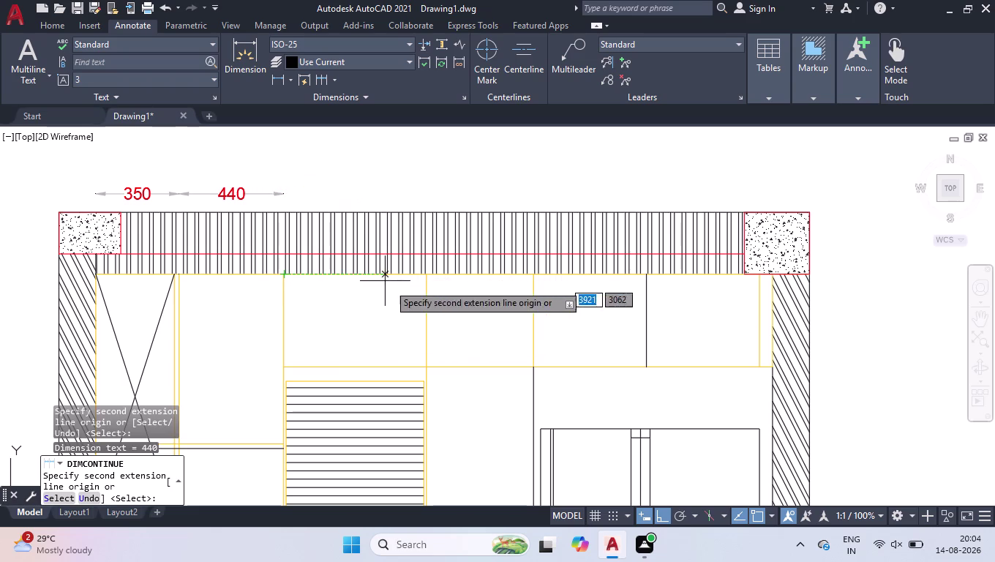
click(429, 275)
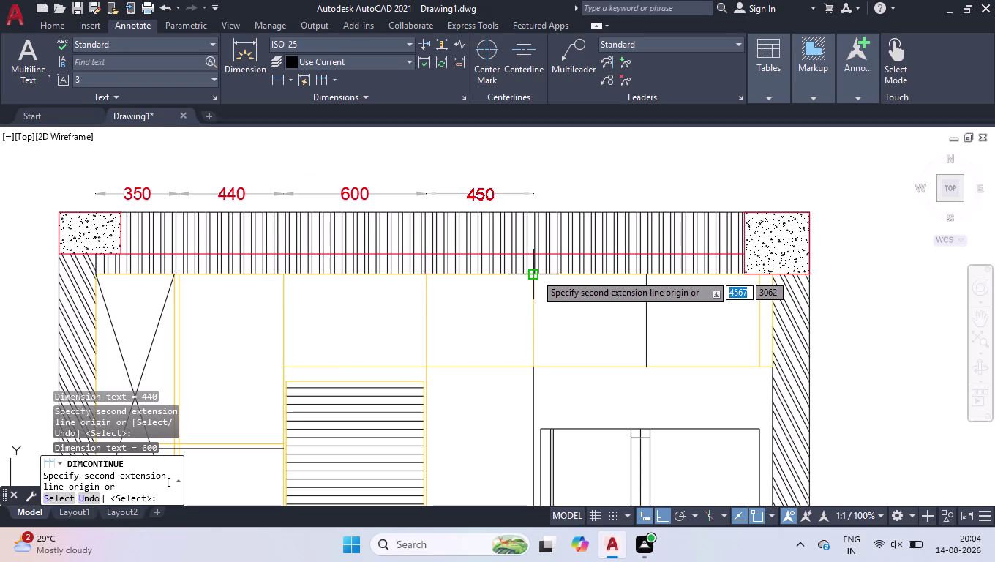
click(535, 274)
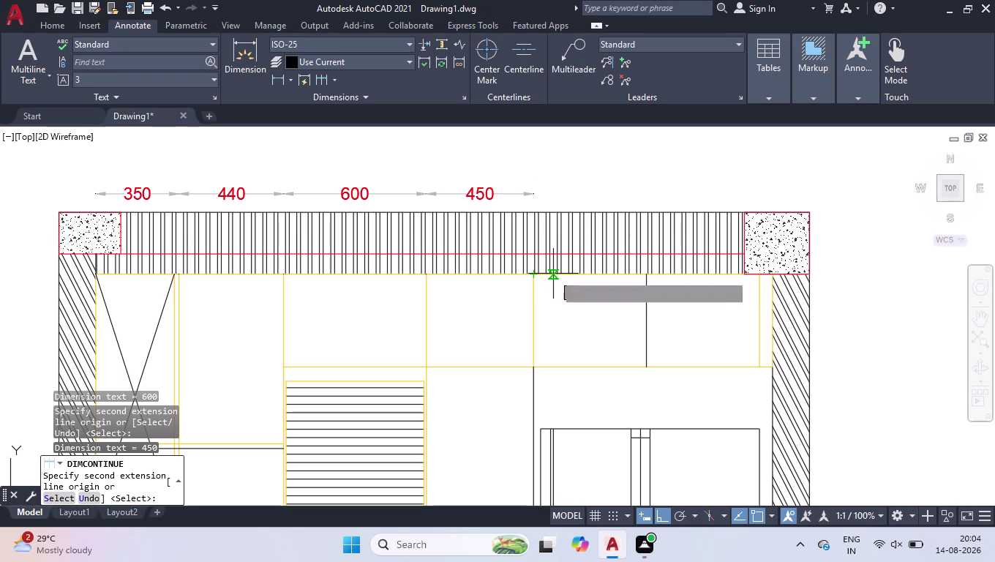
click(758, 276)
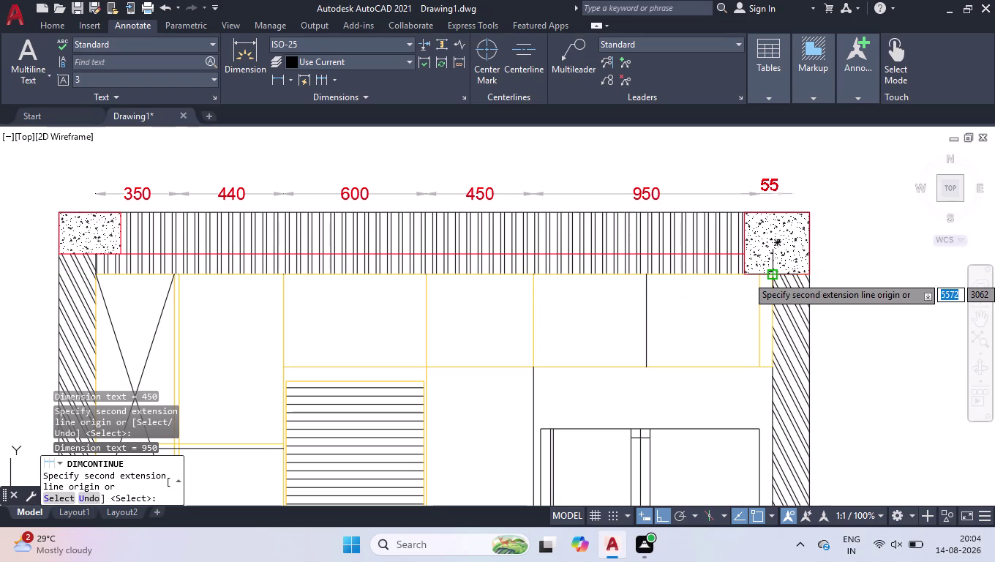
click(771, 276)
key(Return)
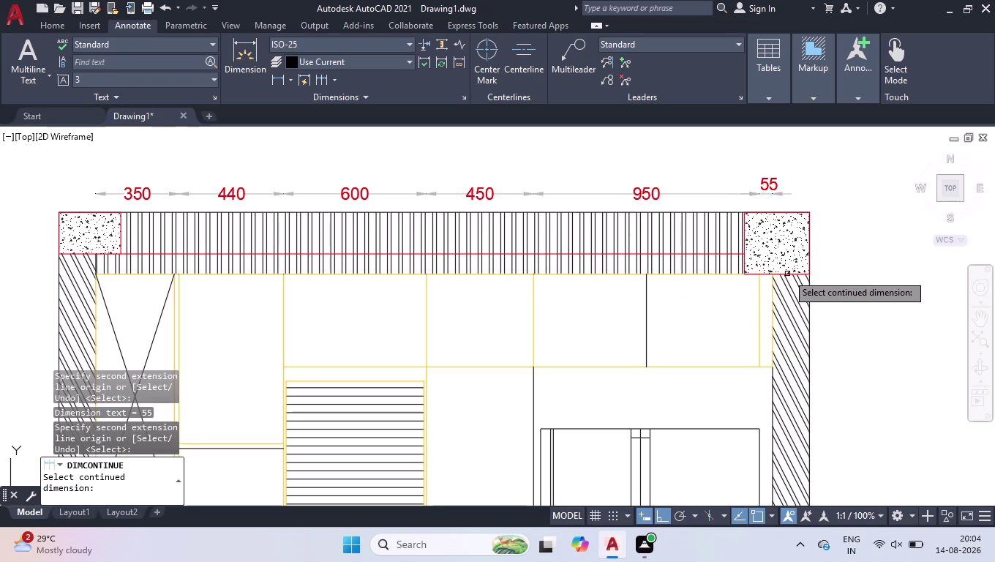
key(space)
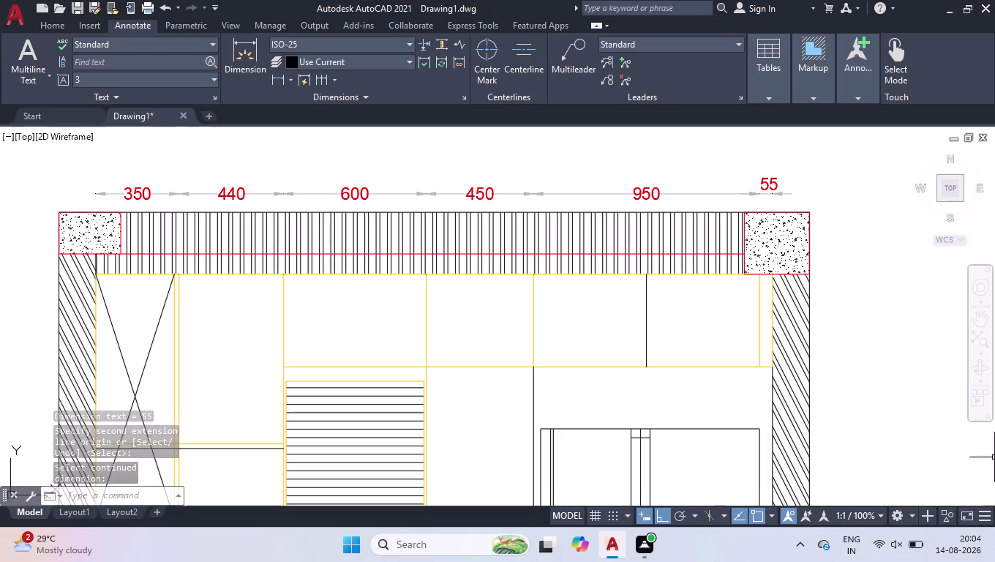
click(270, 81)
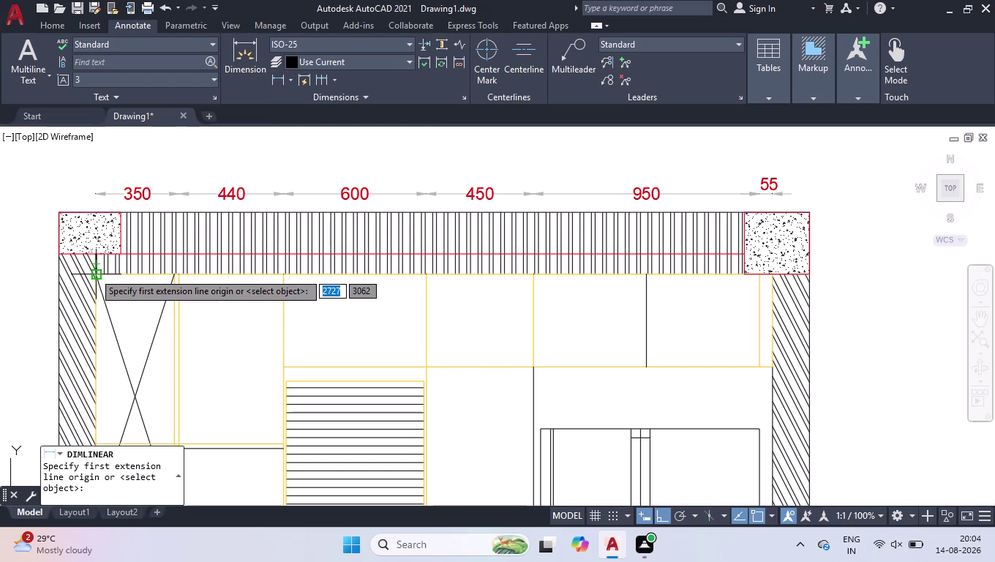
Dimension the overall 2845 width between the outer wall corners above the chain.
click(94, 272)
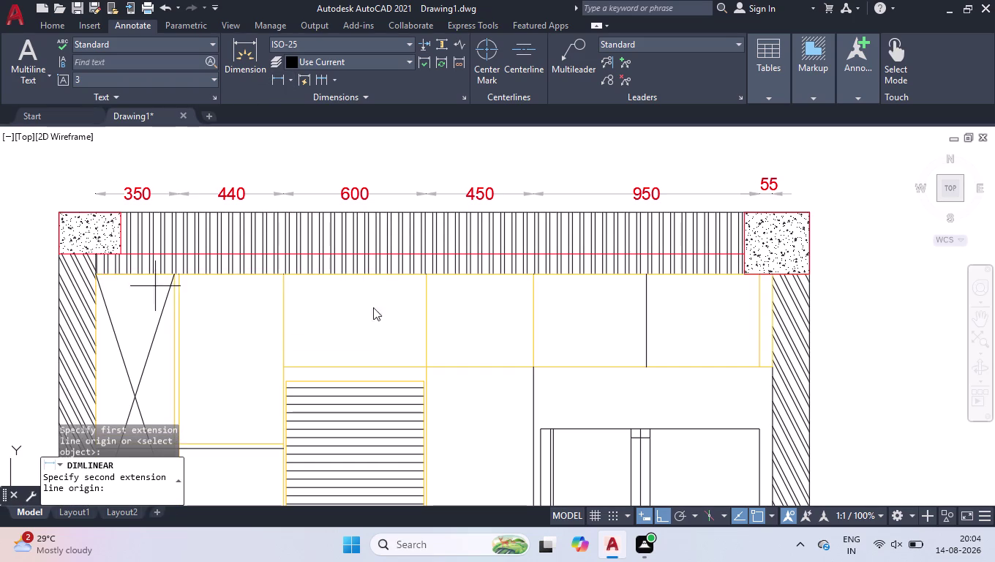
click(774, 274)
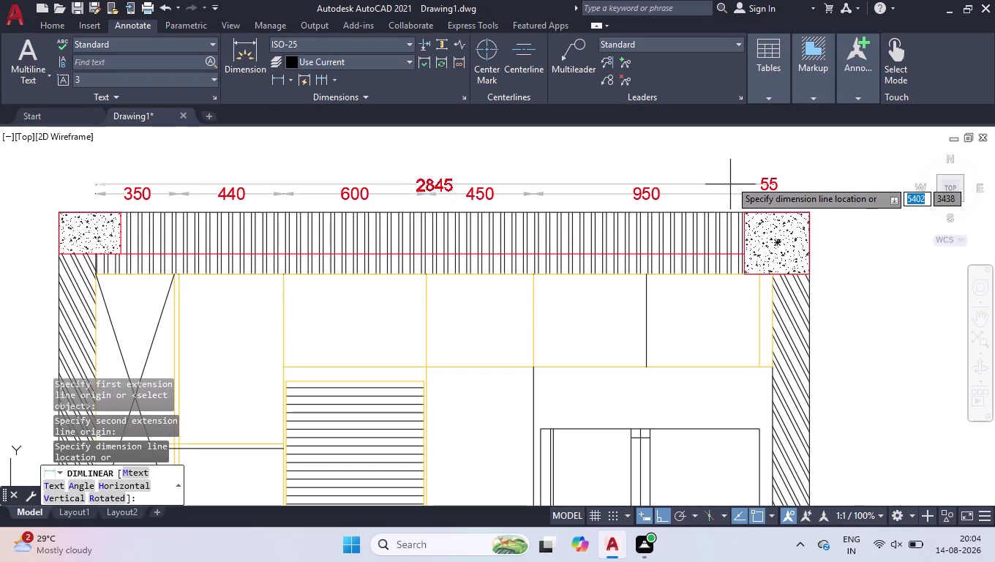
click(730, 149)
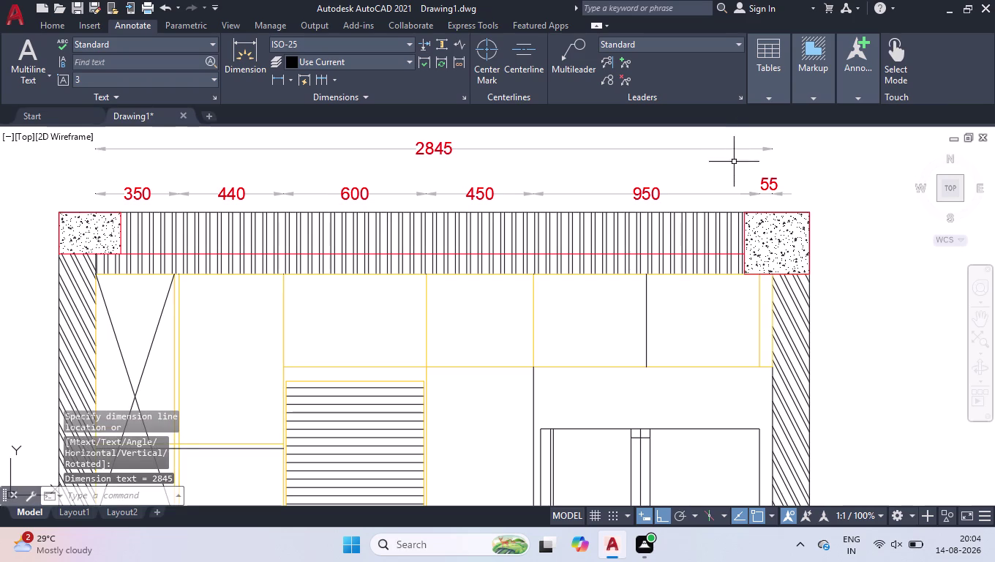
scroll(down, 3)
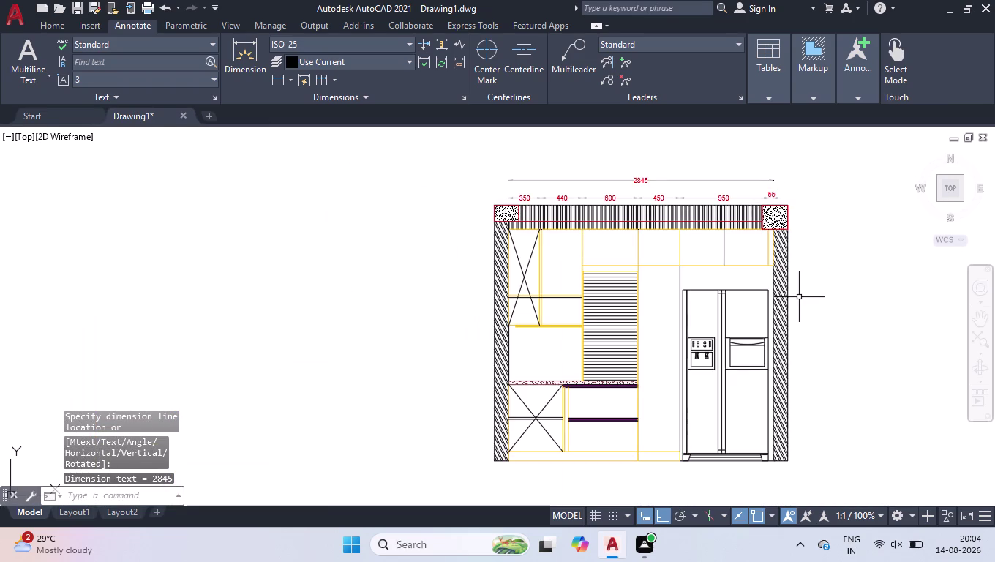
click(275, 82)
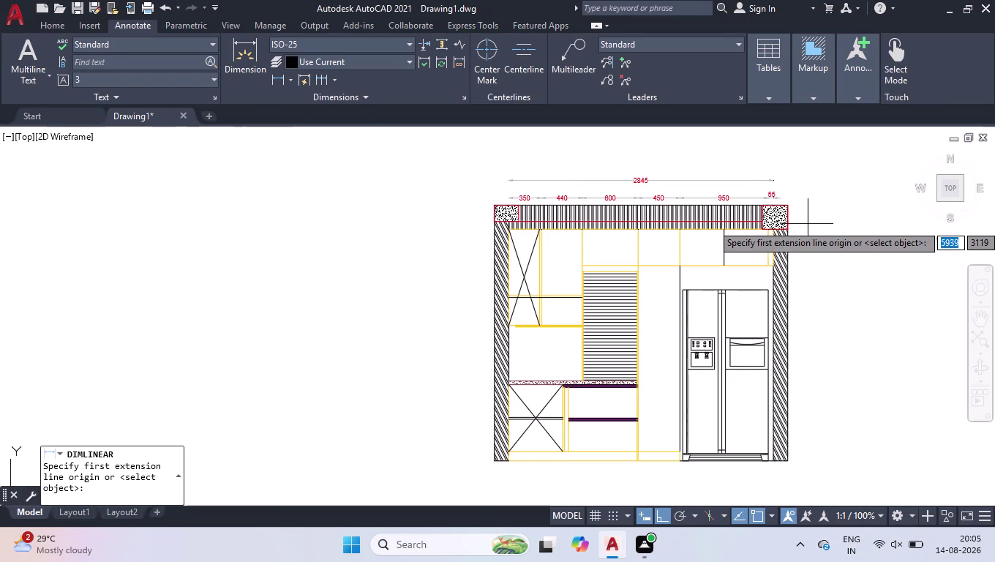
Dimension the 260 top concrete block beside the right wall.
scroll(up, 3)
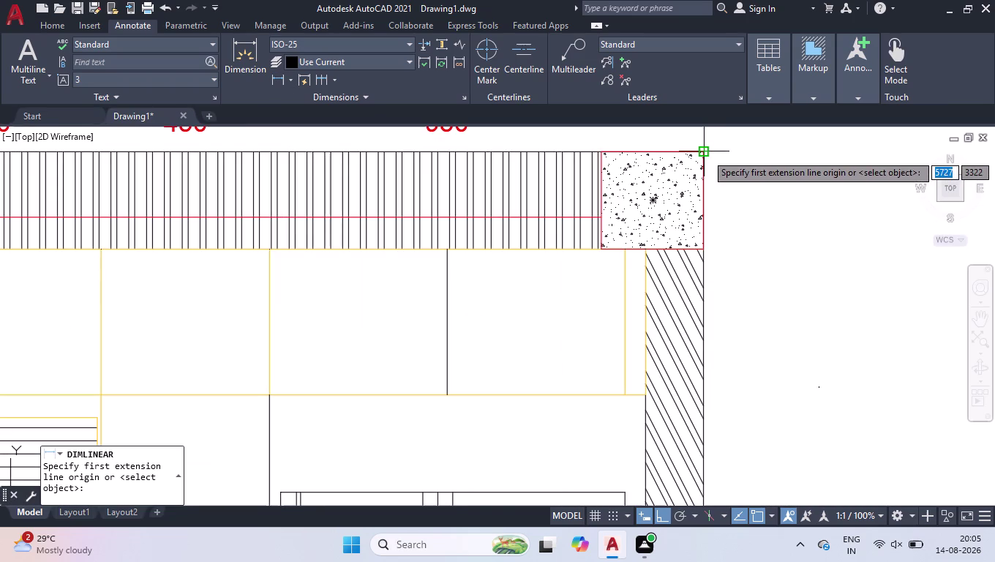
click(706, 154)
click(703, 246)
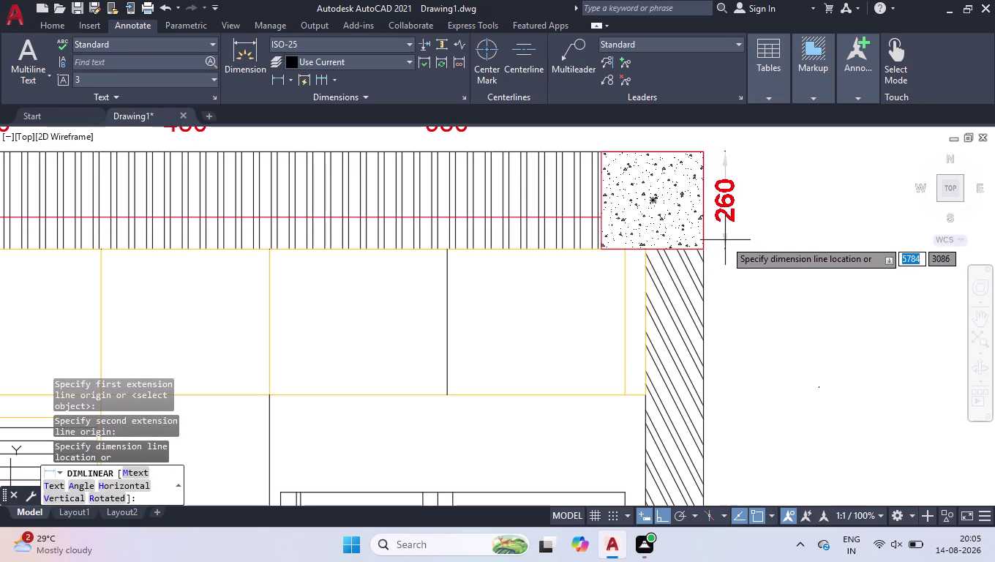
click(726, 239)
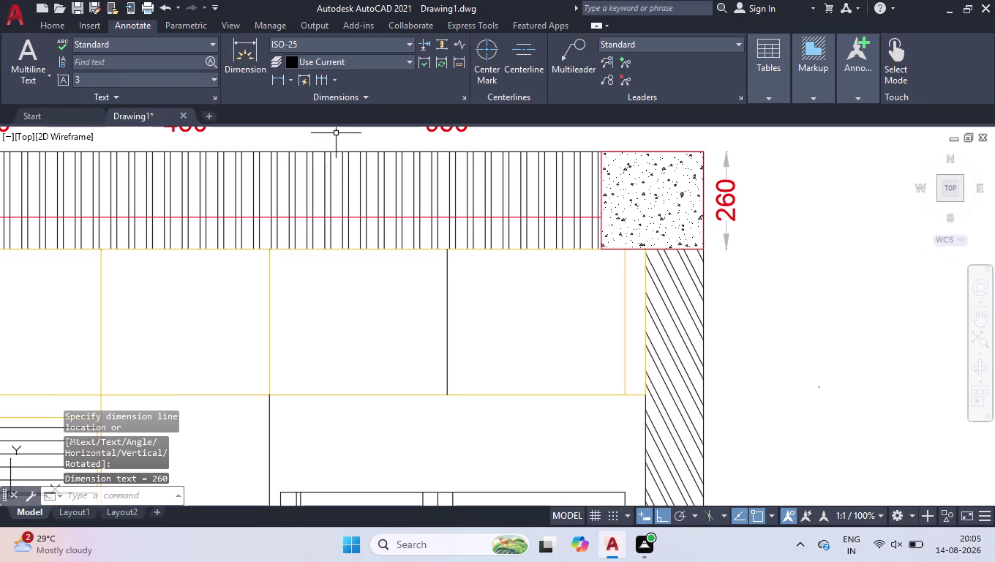
Continue the vertical chain down the right wall with 390, 2000 and 100 segments.
click(319, 80)
scroll(down, 3)
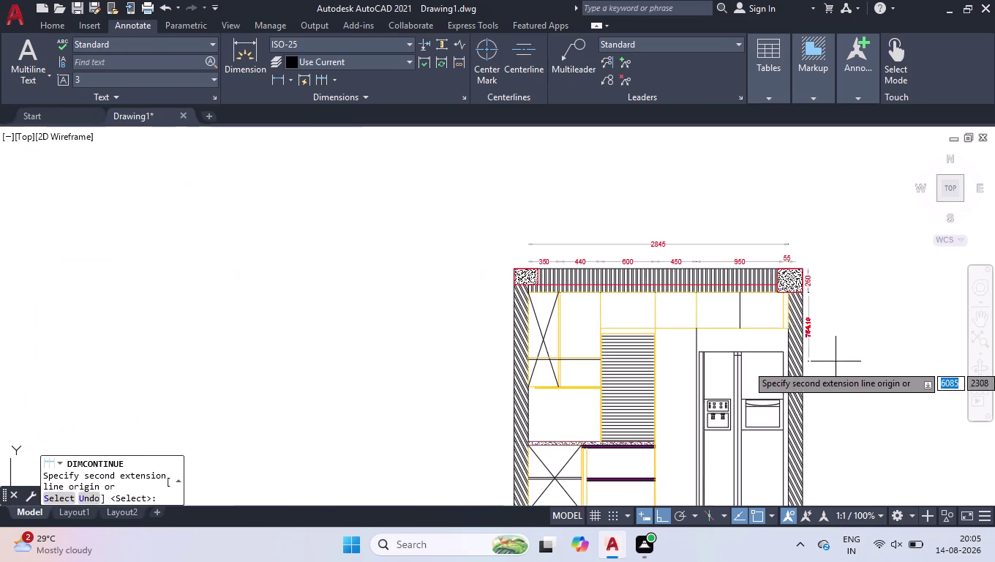
scroll(down, 3)
scroll(up, 3)
scroll(up, 3)
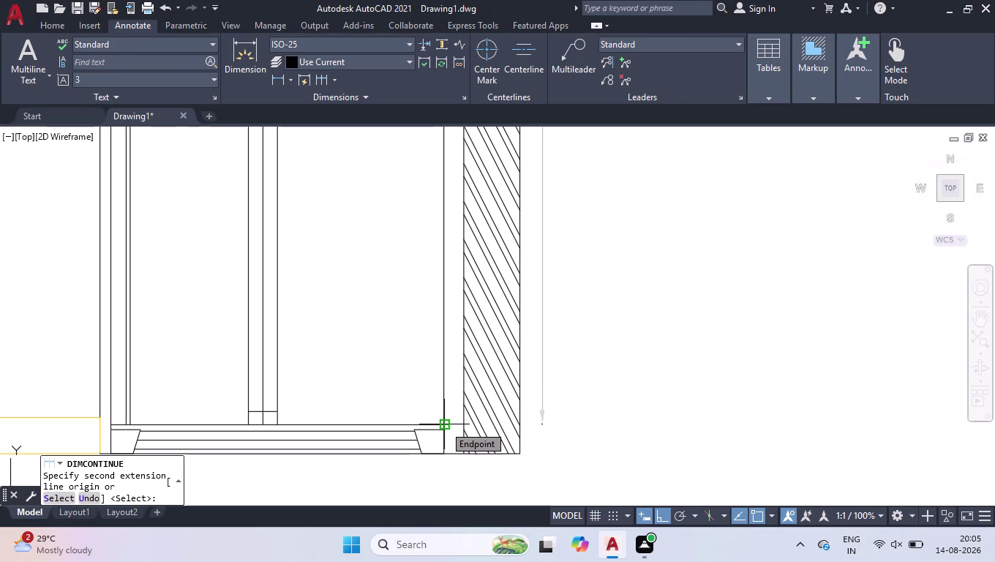
scroll(down, 3)
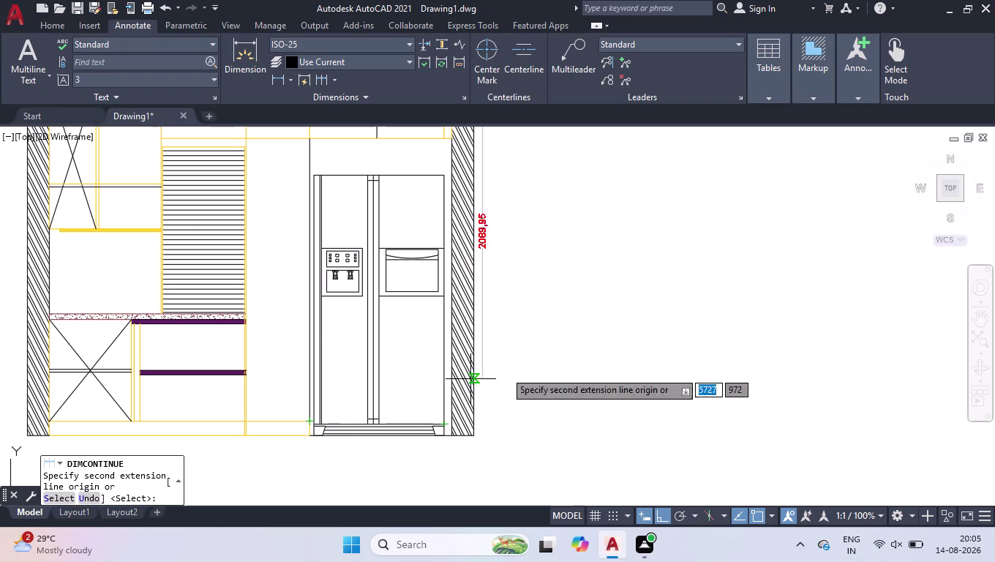
scroll(down, 3)
scroll(up, 3)
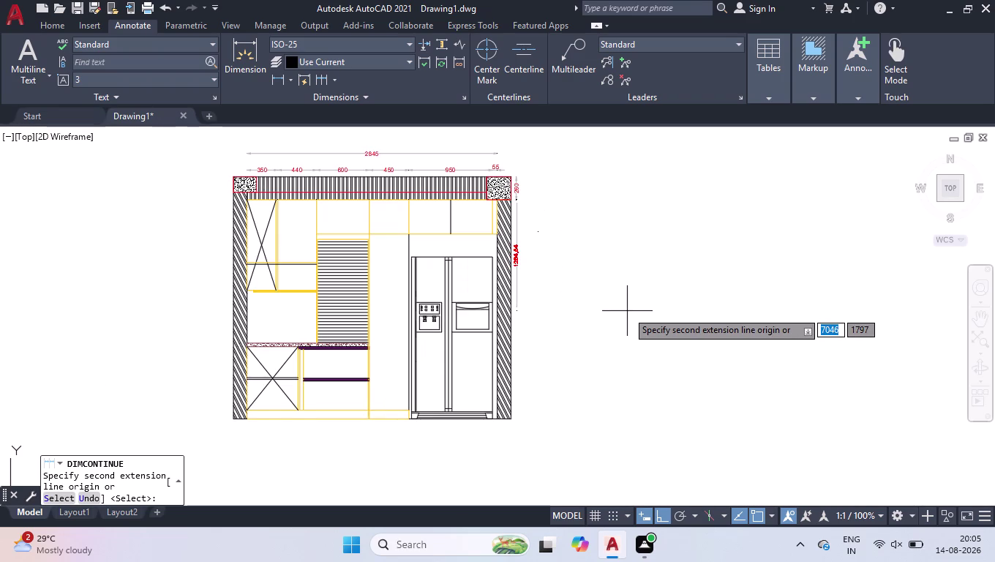
scroll(up, 3)
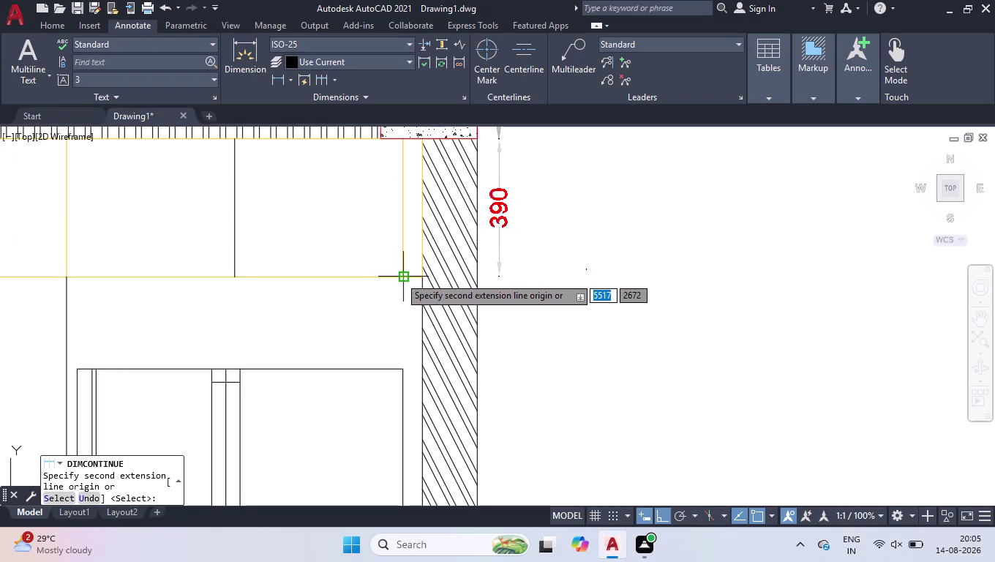
click(418, 277)
scroll(down, 3)
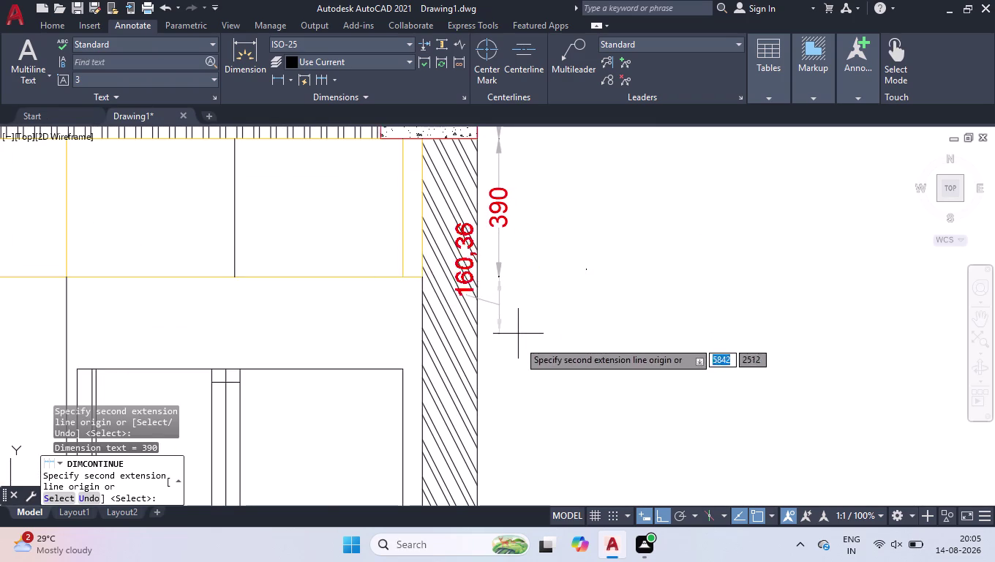
scroll(down, 3)
scroll(down, 3)
scroll(up, 3)
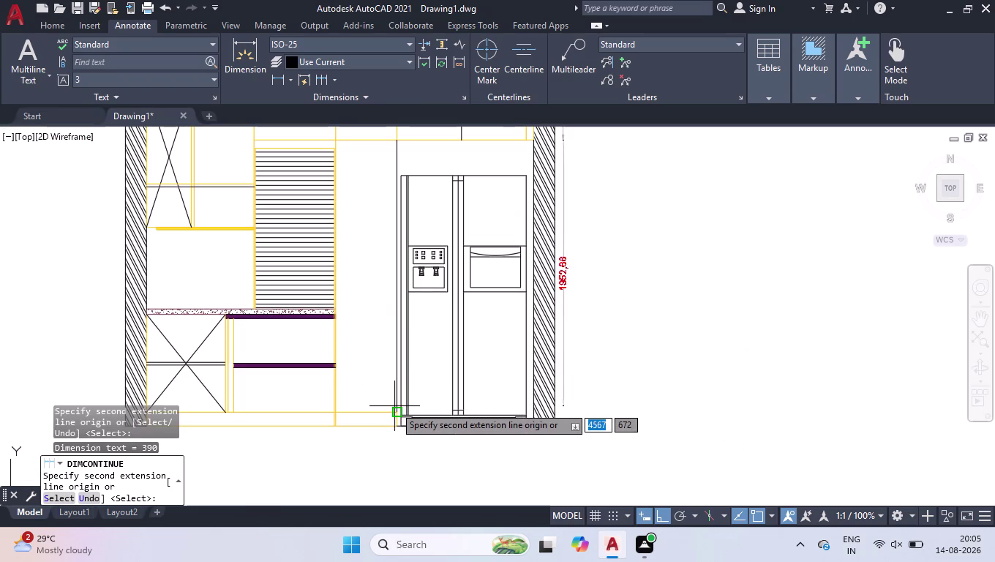
click(395, 411)
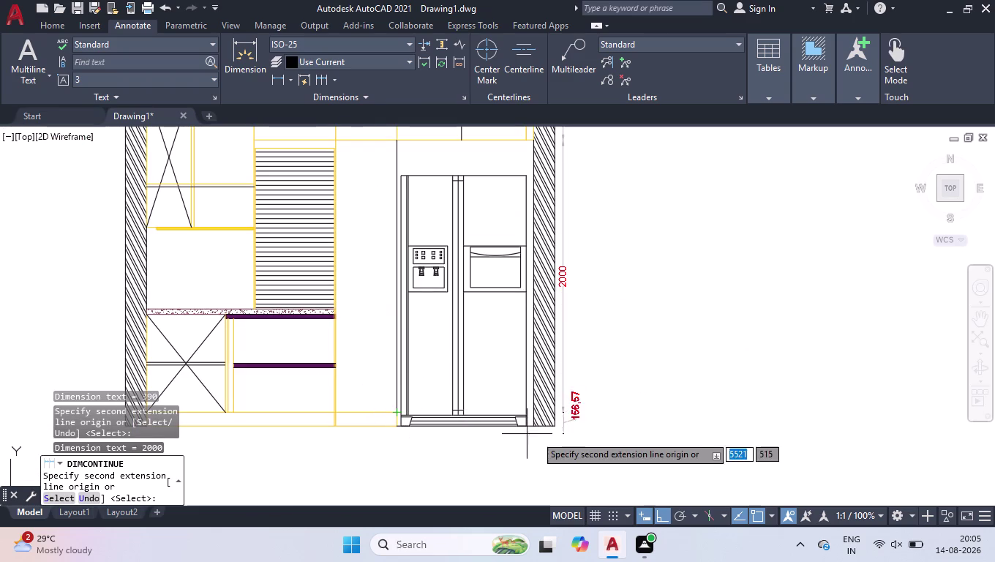
click(555, 425)
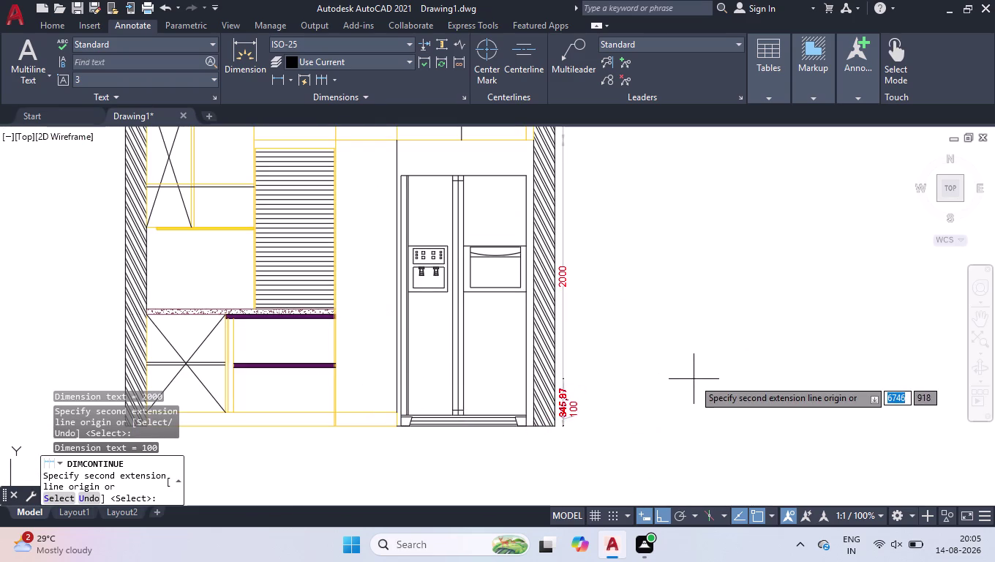
key(space)
scroll(down, 3)
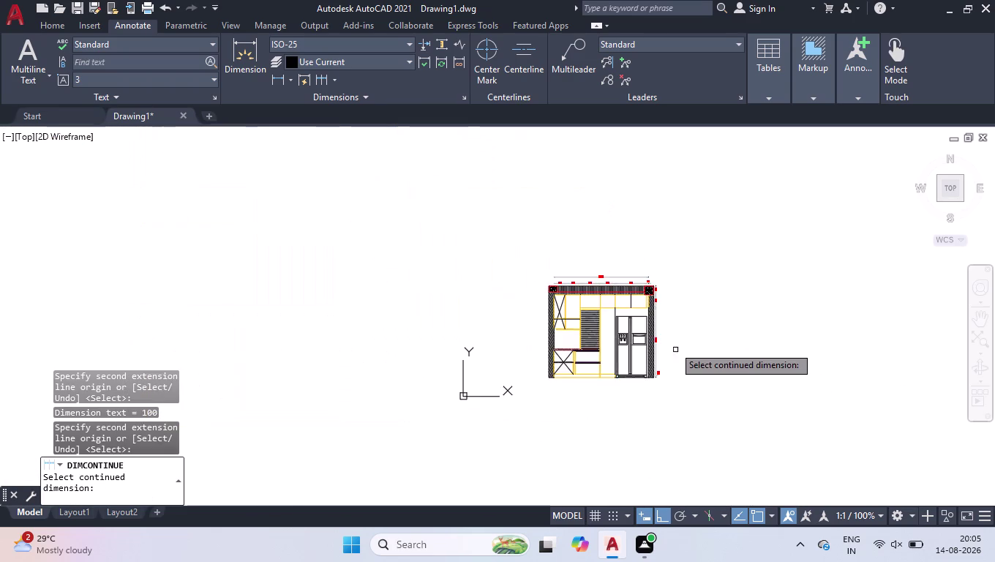
scroll(up, 3)
key(space)
scroll(down, 3)
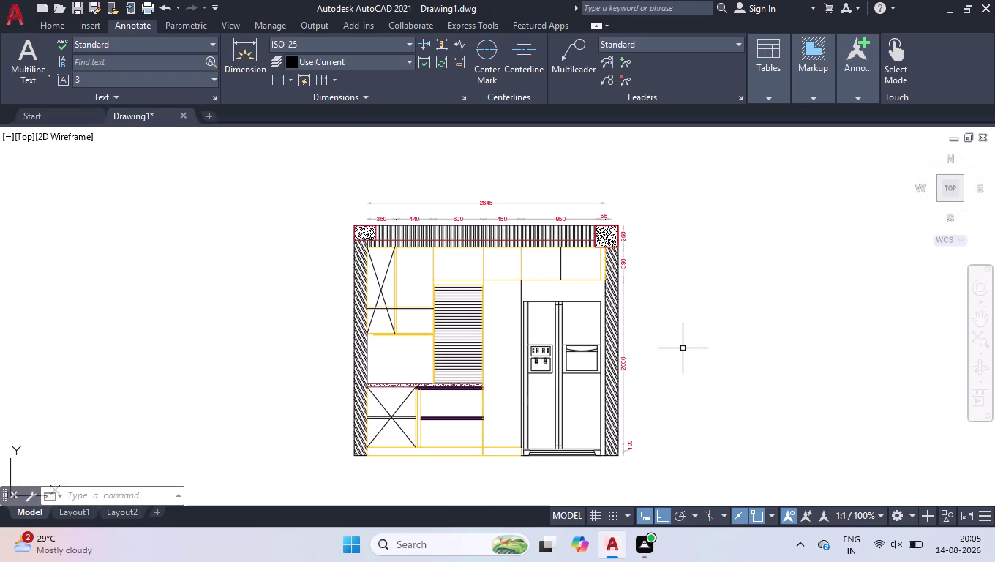
scroll(down, 3)
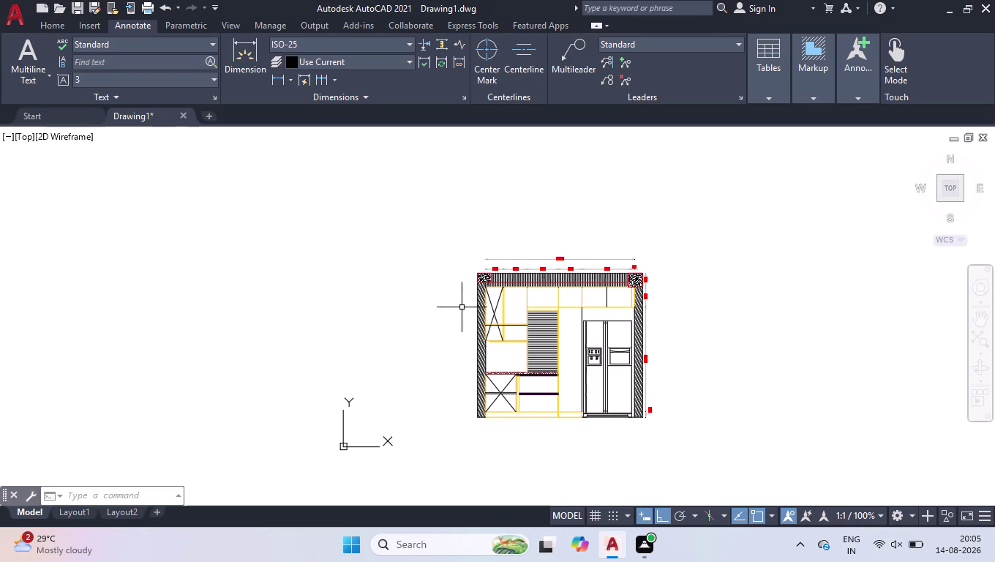
Dimension the left top beam as 260, placed left of the wall.
scroll(up, 3)
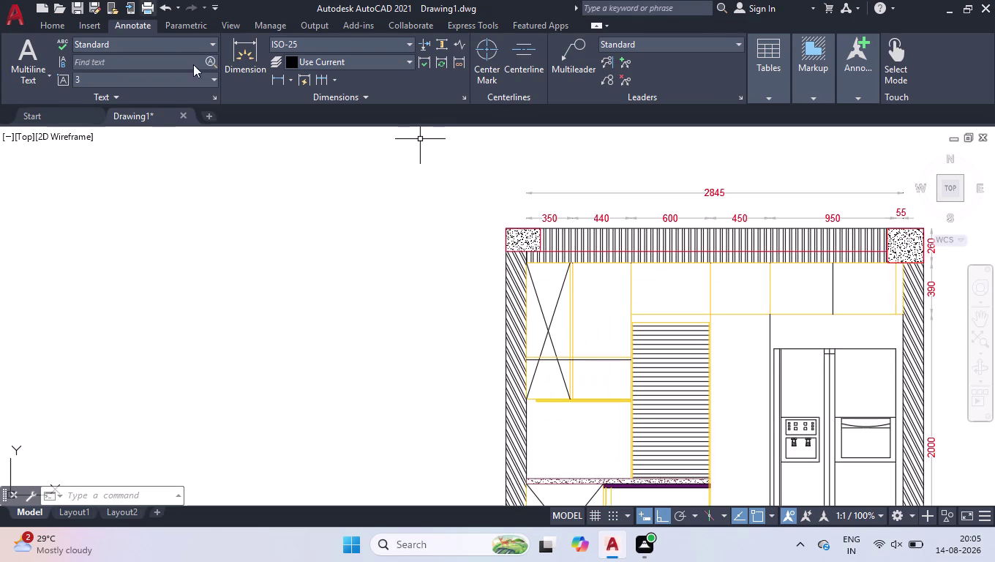
click(279, 82)
scroll(up, 3)
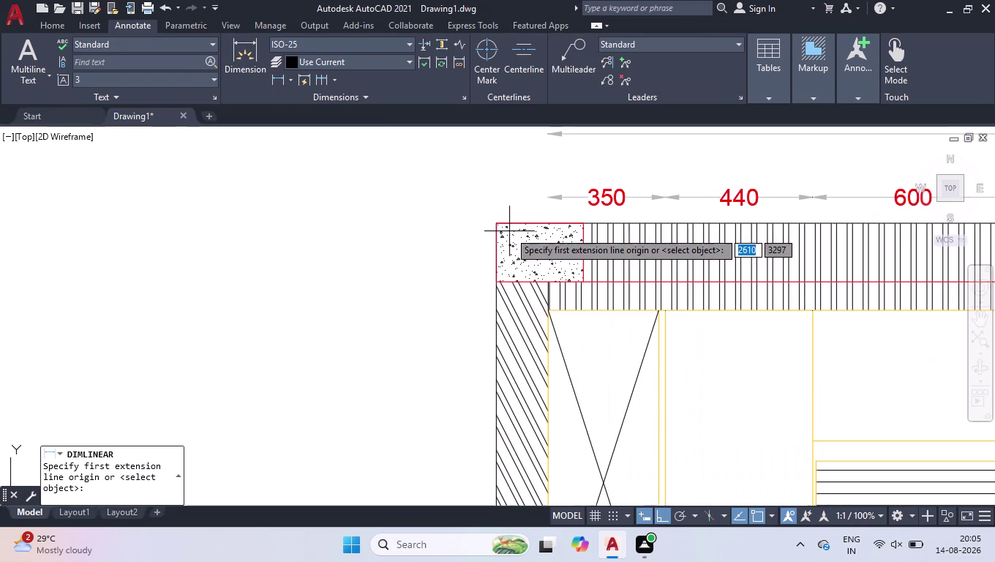
click(551, 310)
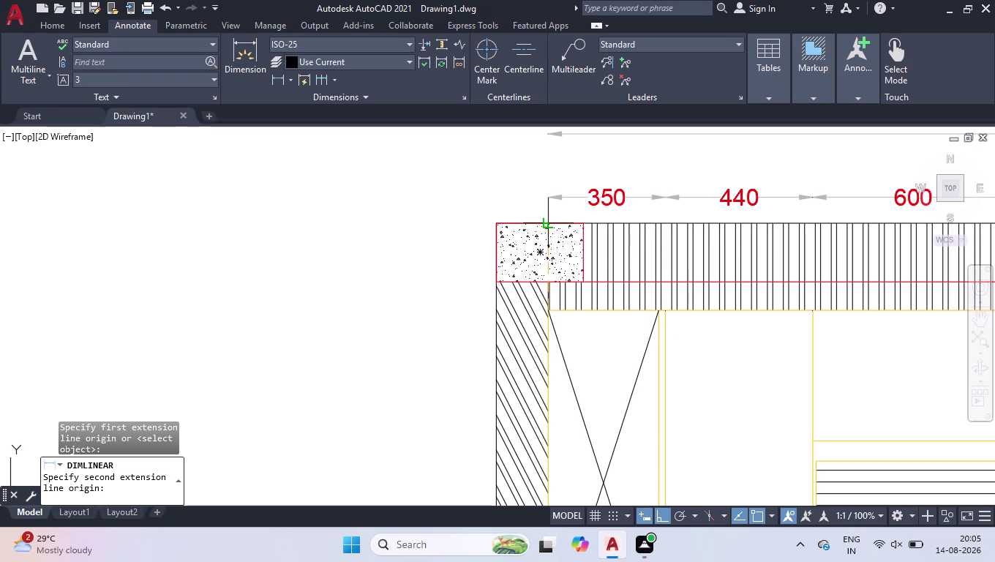
click(546, 222)
click(462, 226)
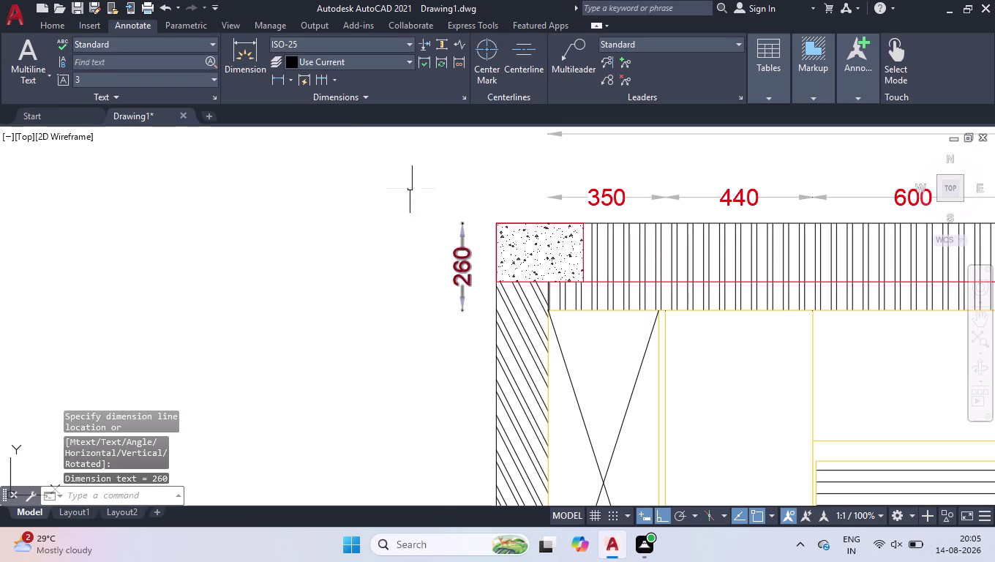
Continue the vertical chain from the 260 dimension down to the cabinet corner.
click(324, 82)
scroll(down, 3)
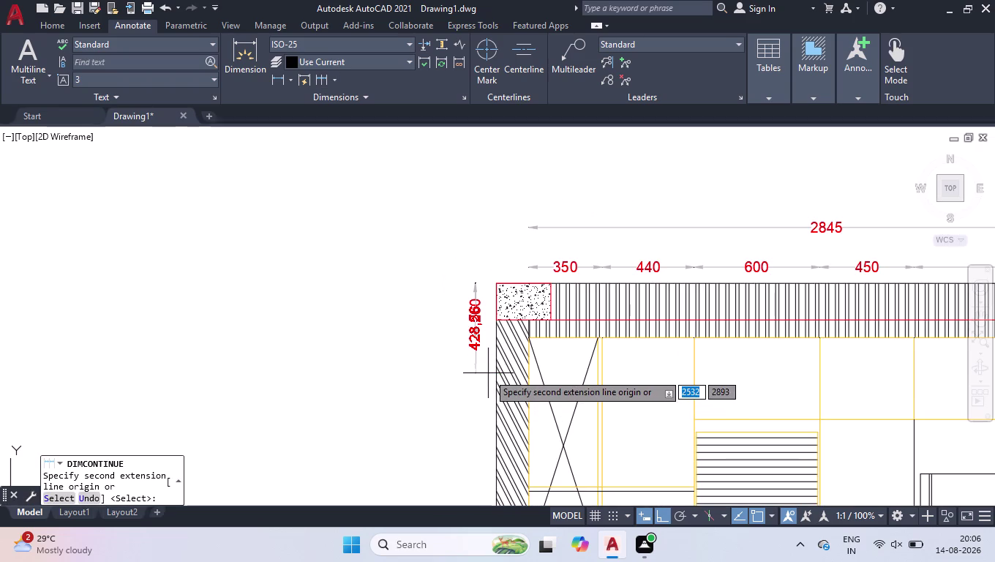
scroll(down, 3)
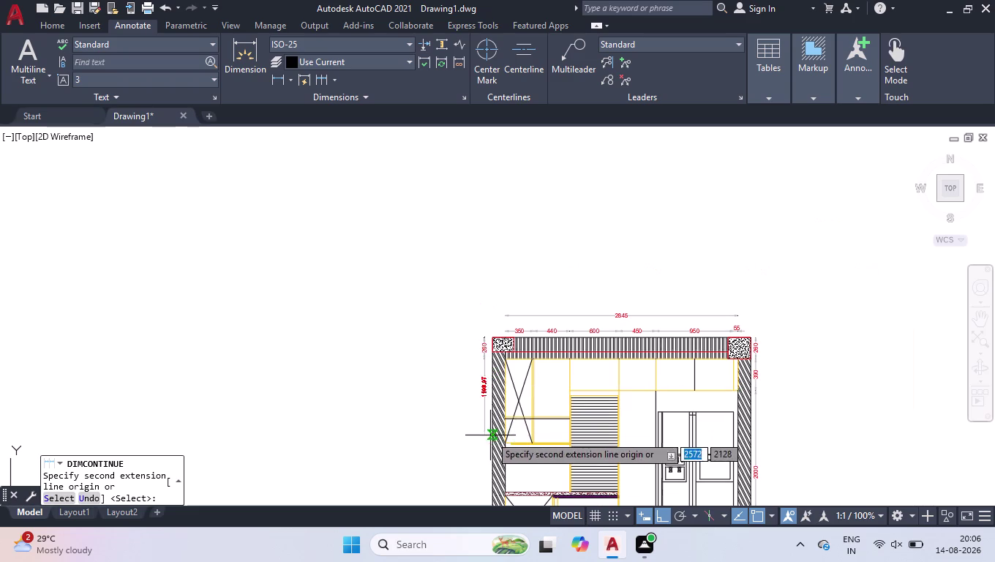
scroll(up, 3)
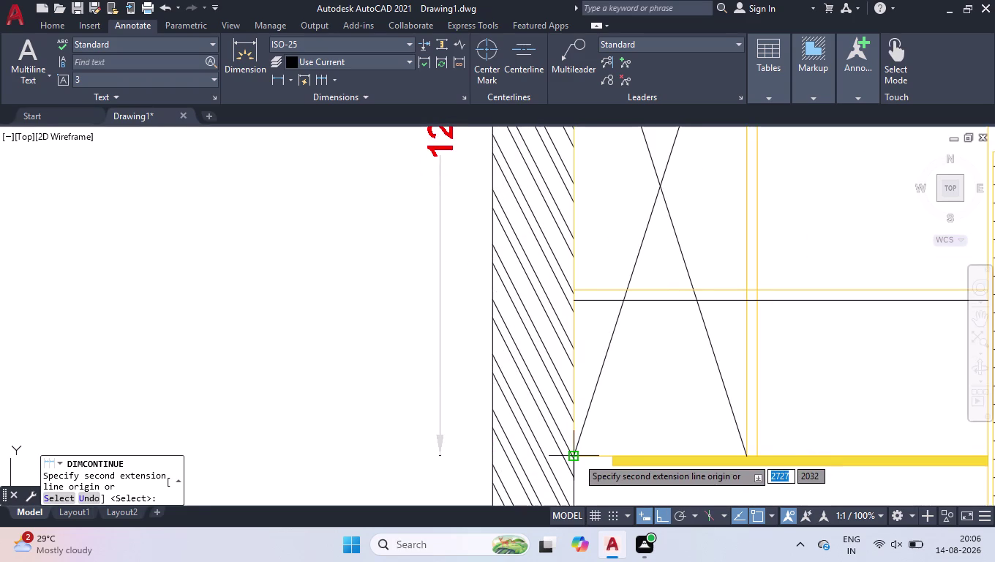
scroll(down, 3)
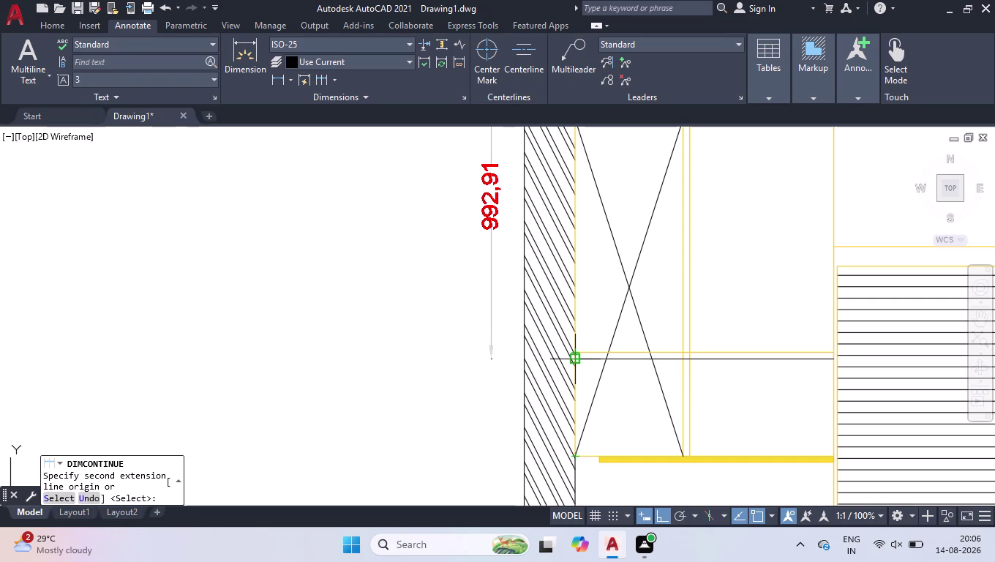
scroll(down, 3)
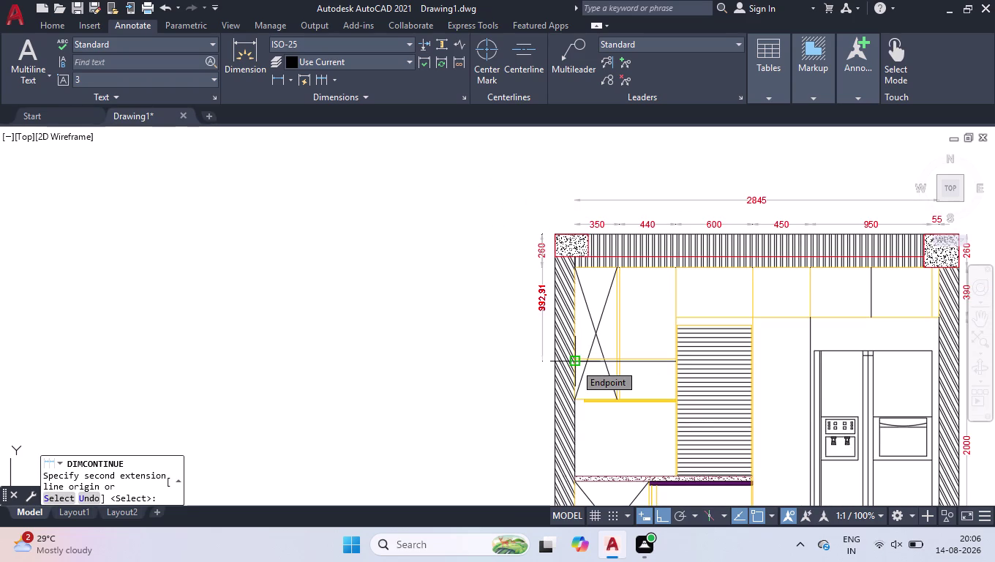
click(575, 474)
scroll(up, 3)
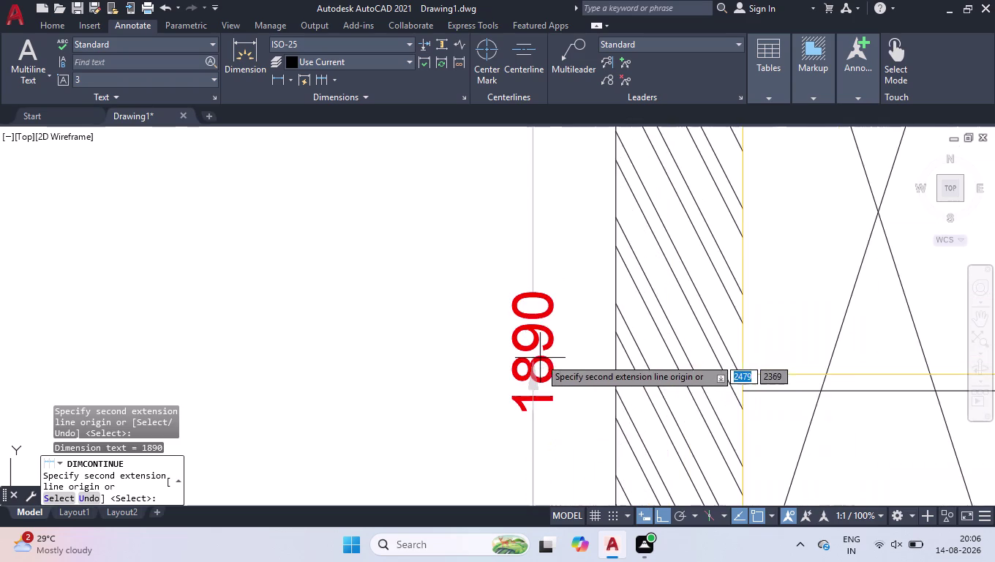
scroll(down, 3)
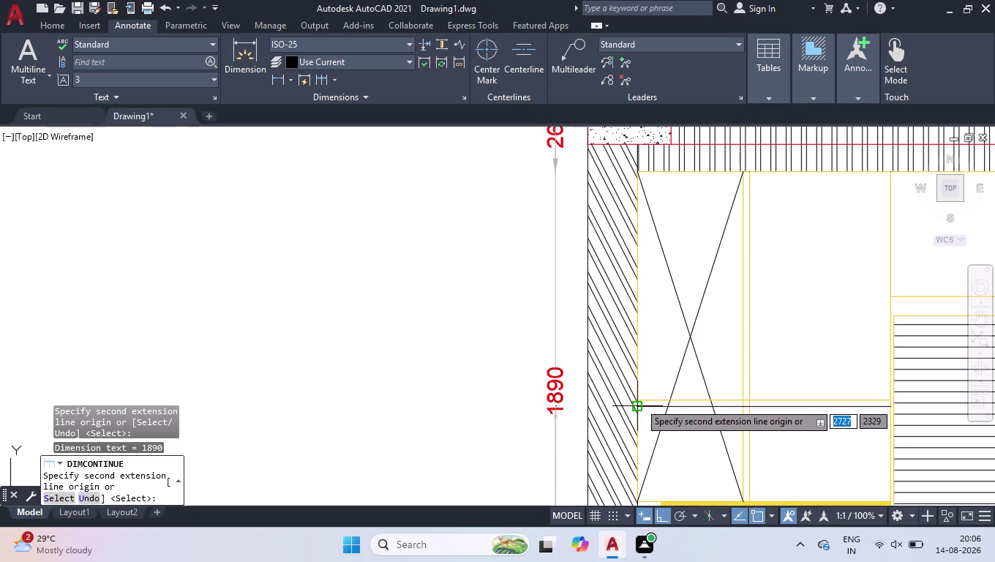
End the continued chain and erase the unwanted 1890 dimension.
key(space)
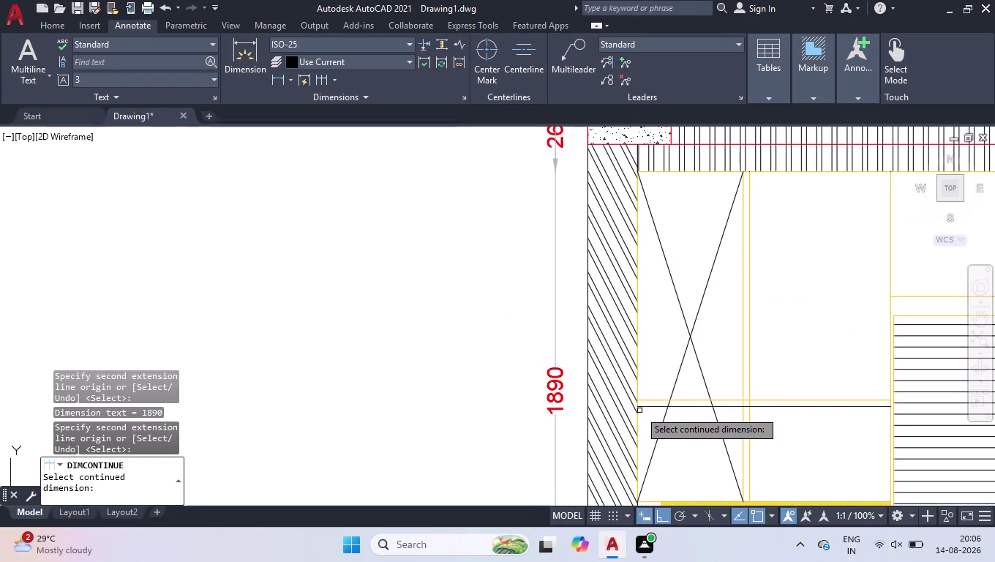
key(space)
click(578, 365)
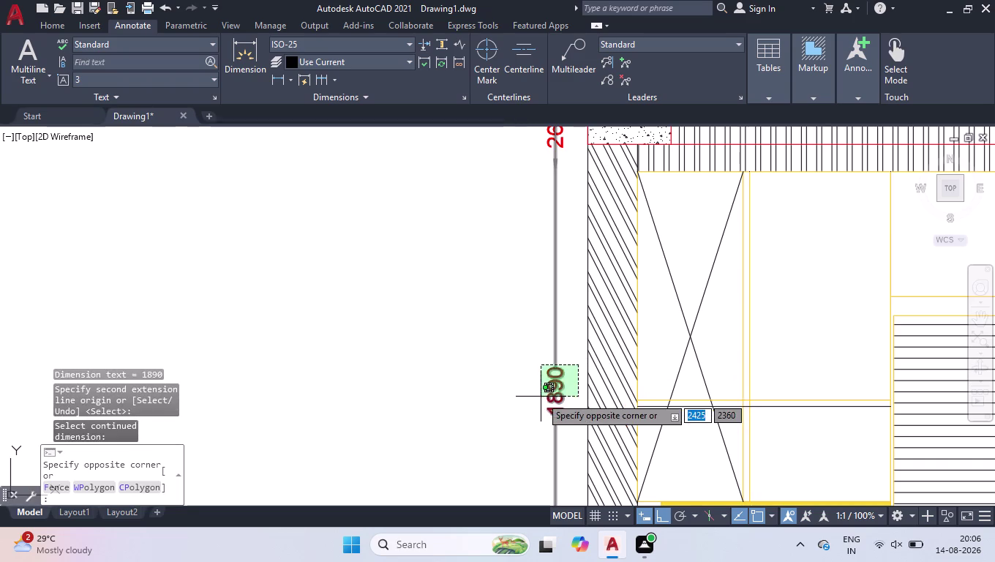
click(542, 396)
key(Delete)
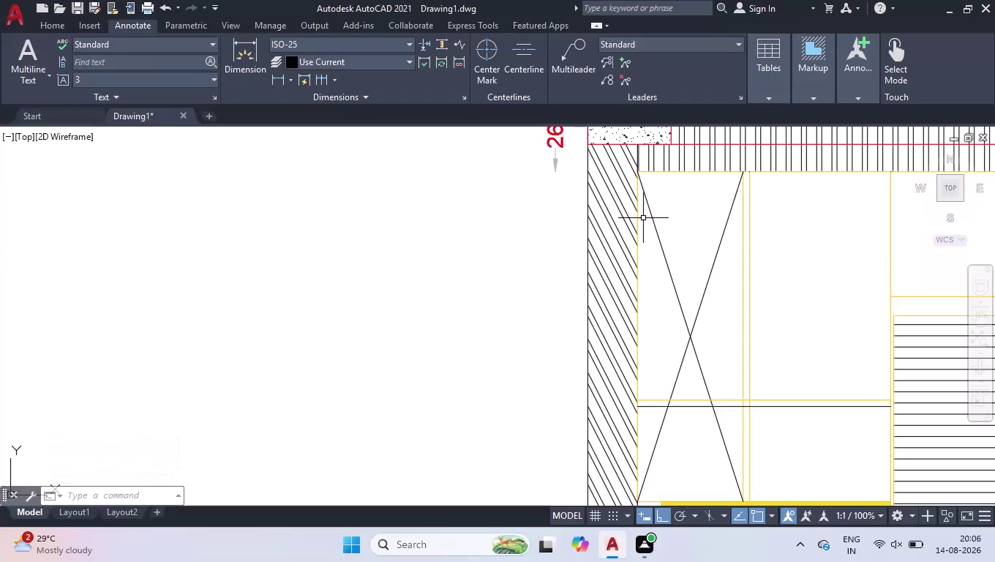
Add a 1030 vertical dimension downward from the bottom of the left beam.
scroll(down, 3)
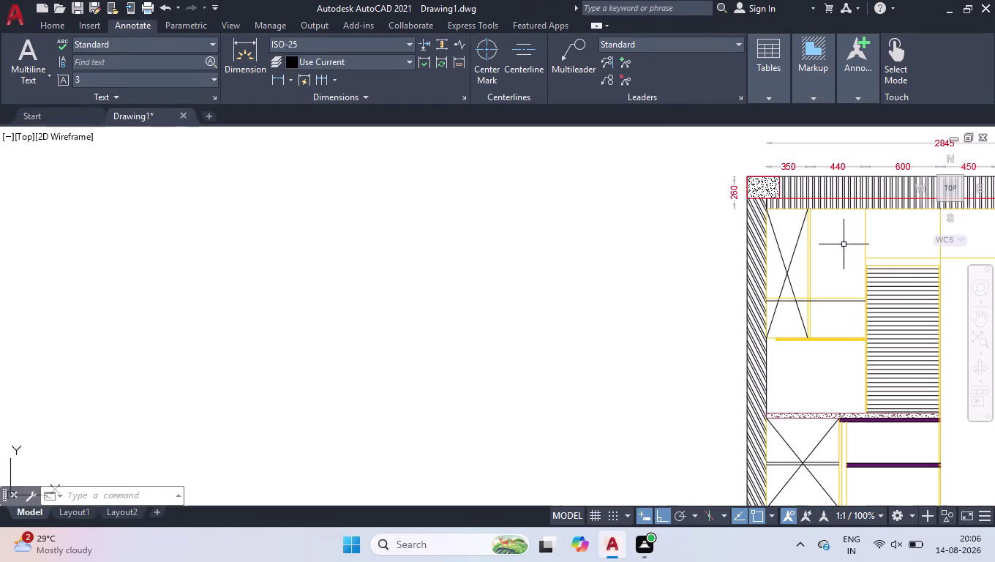
scroll(up, 3)
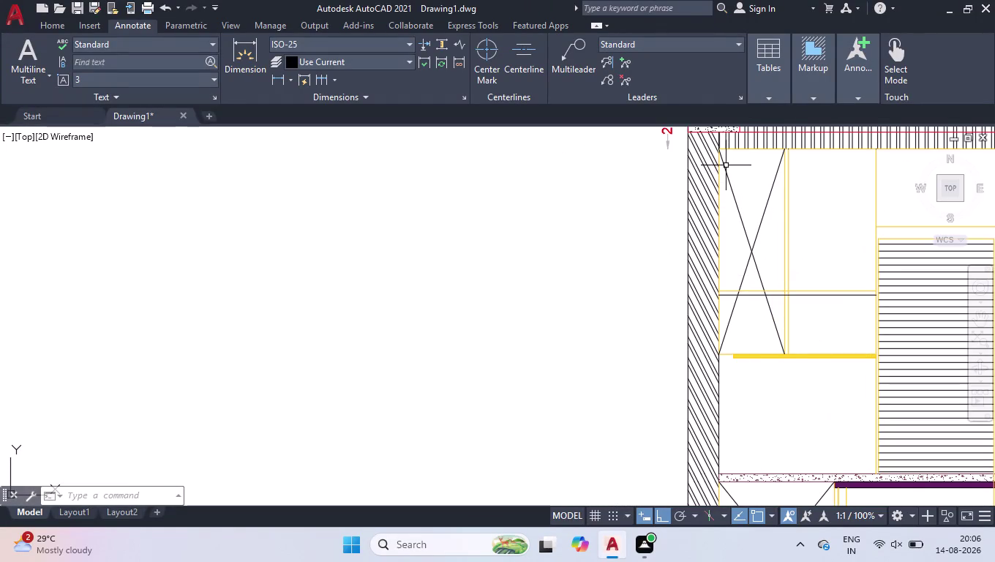
key(space)
key(space)
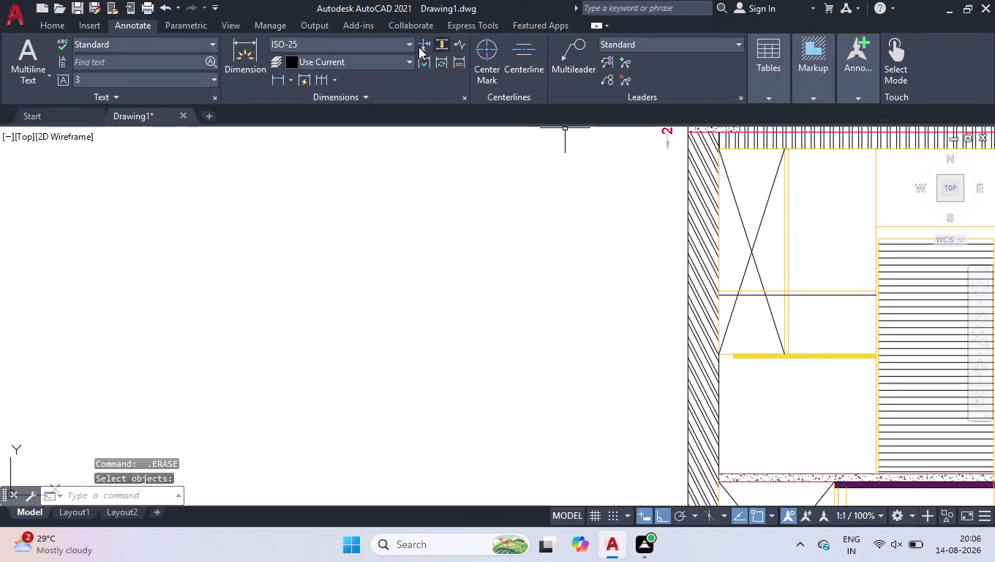
click(269, 77)
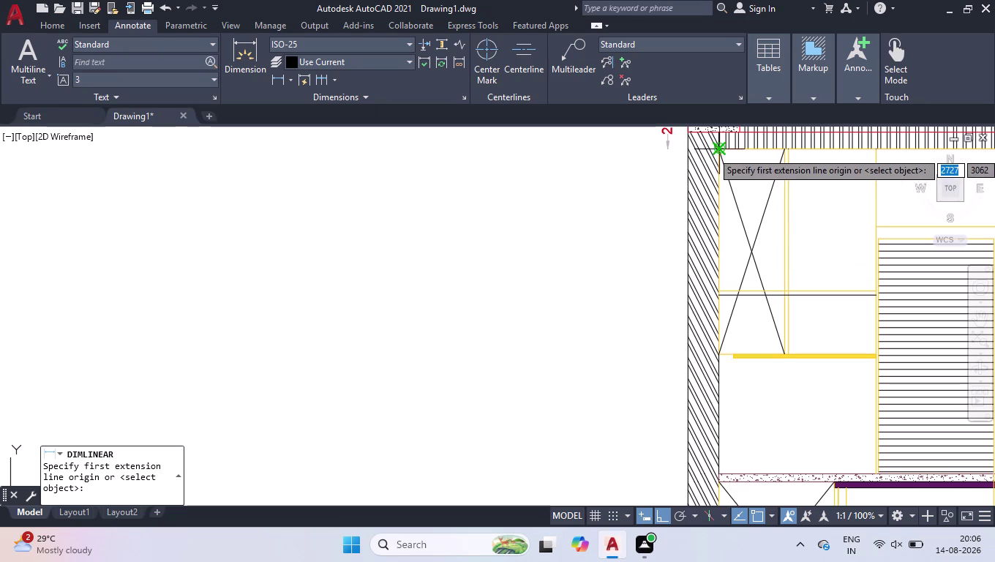
click(721, 151)
text(10)
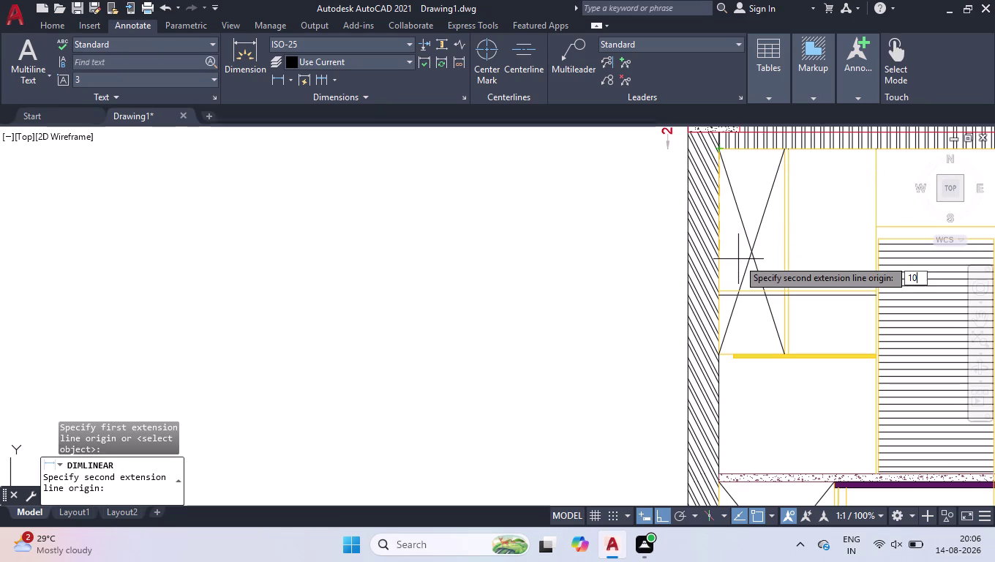
text(30)
key(Return)
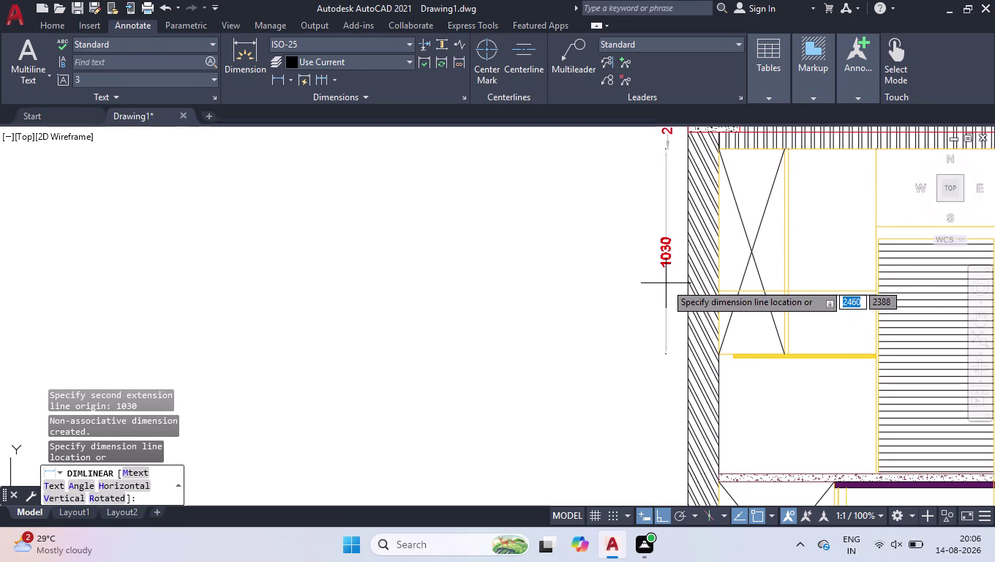
key(space)
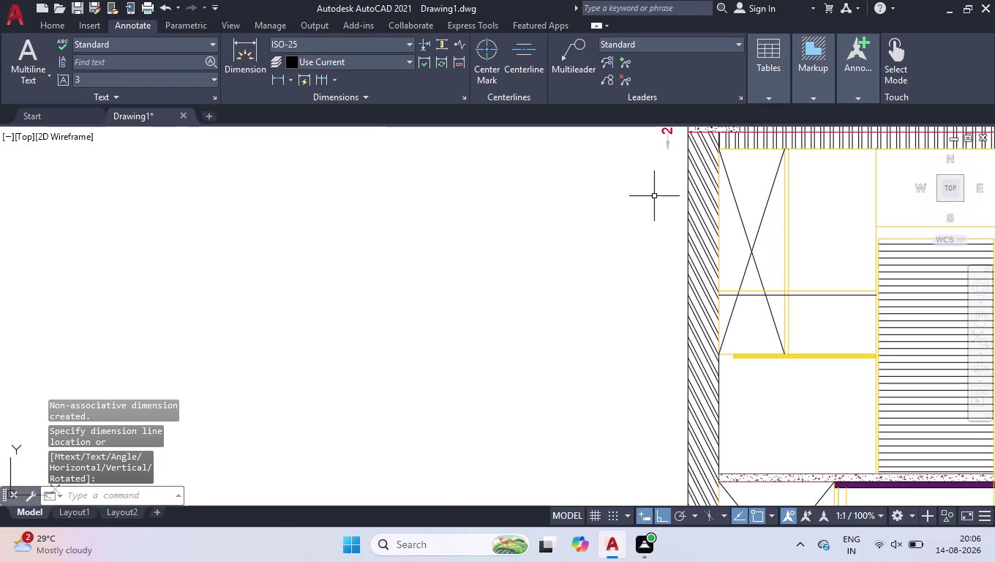
Continue the chain from the 1030 dimension with the 600 and 40 countertop parts.
click(323, 83)
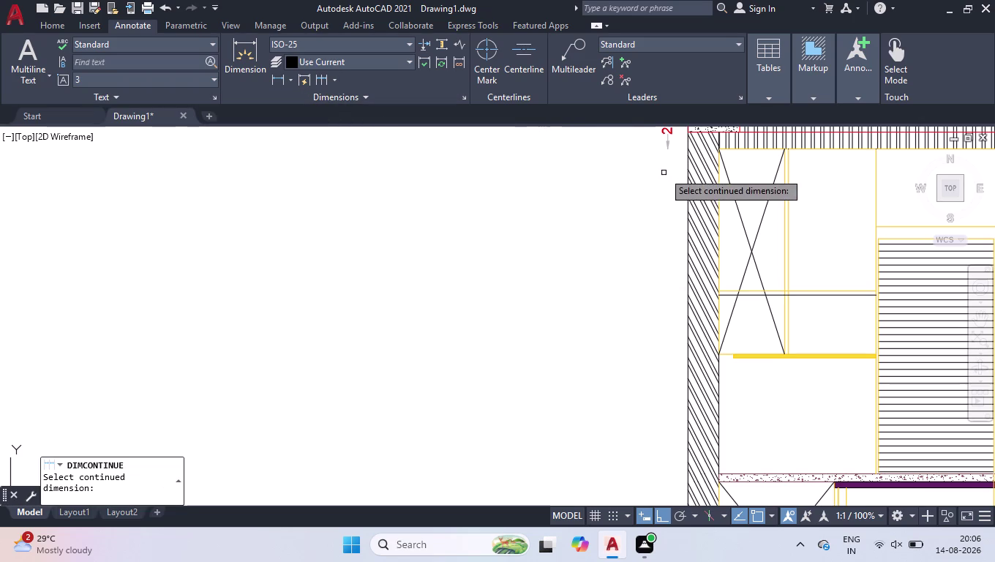
click(665, 144)
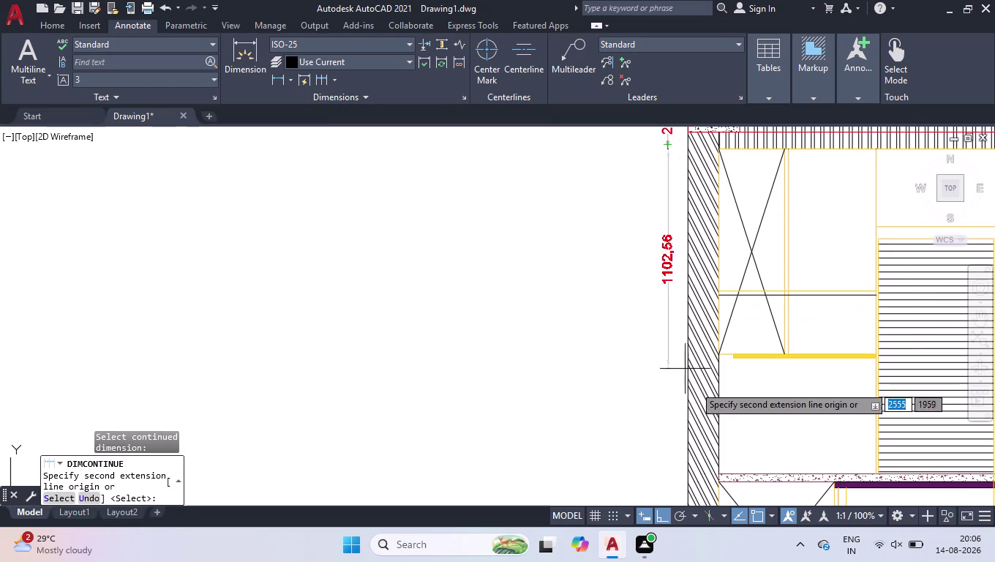
click(718, 354)
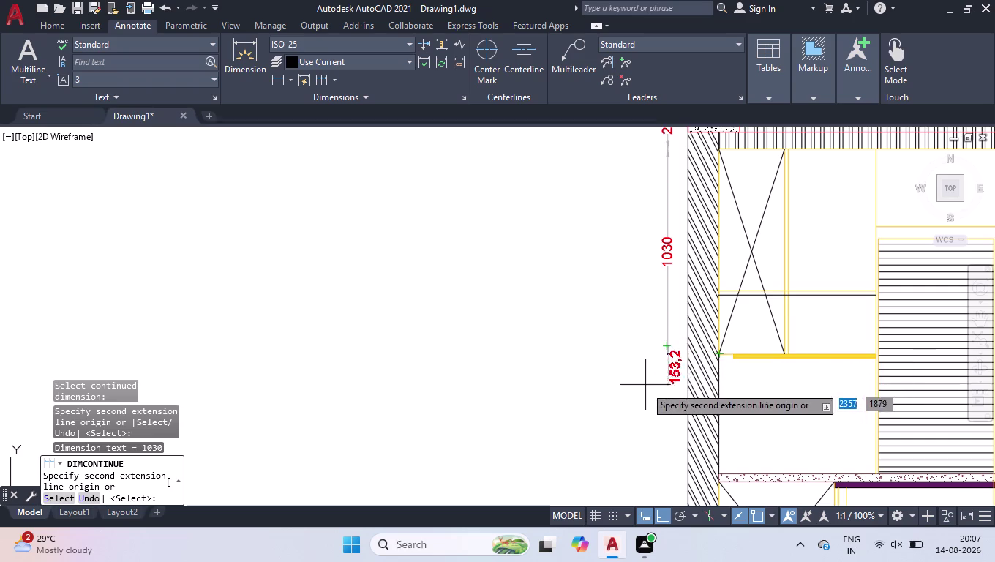
scroll(down, 3)
scroll(up, 3)
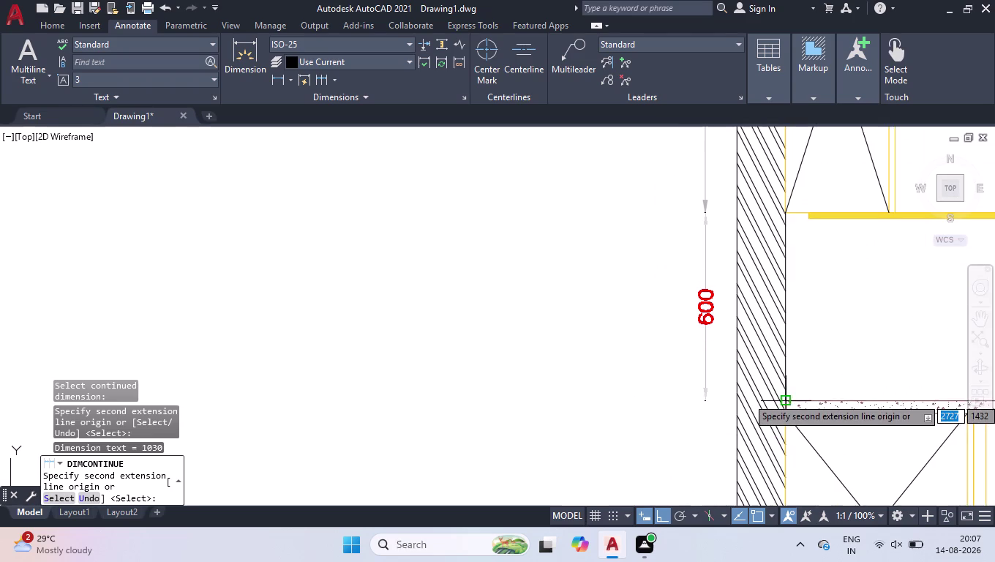
click(783, 397)
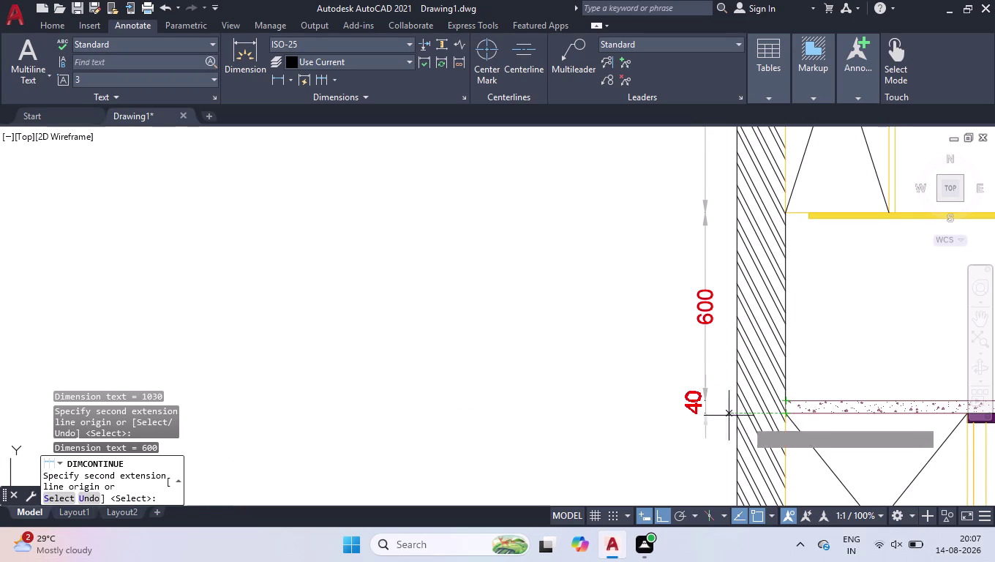
click(782, 414)
Extend the chain with the 720 and 100 parts down to the floor.
scroll(down, 3)
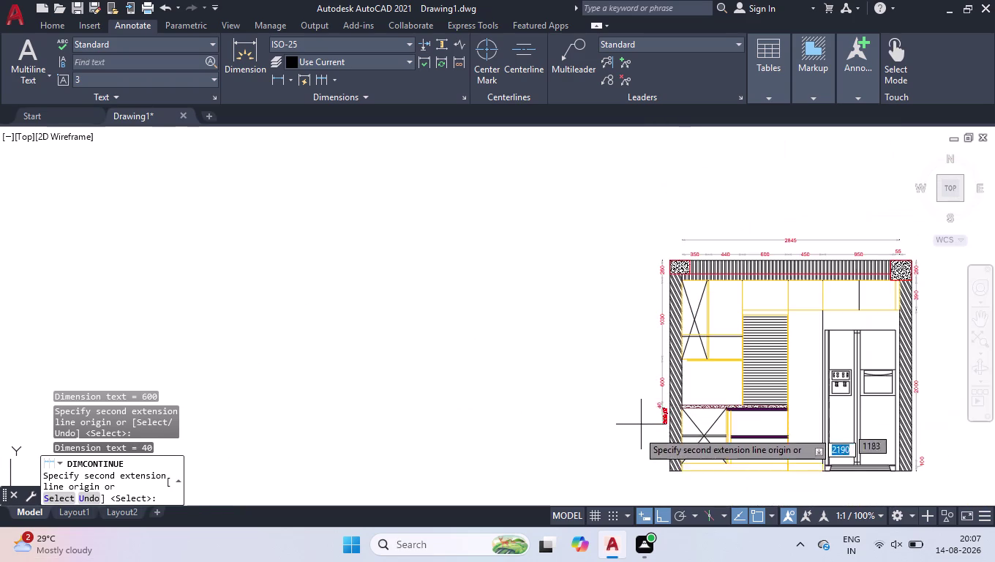
scroll(up, 3)
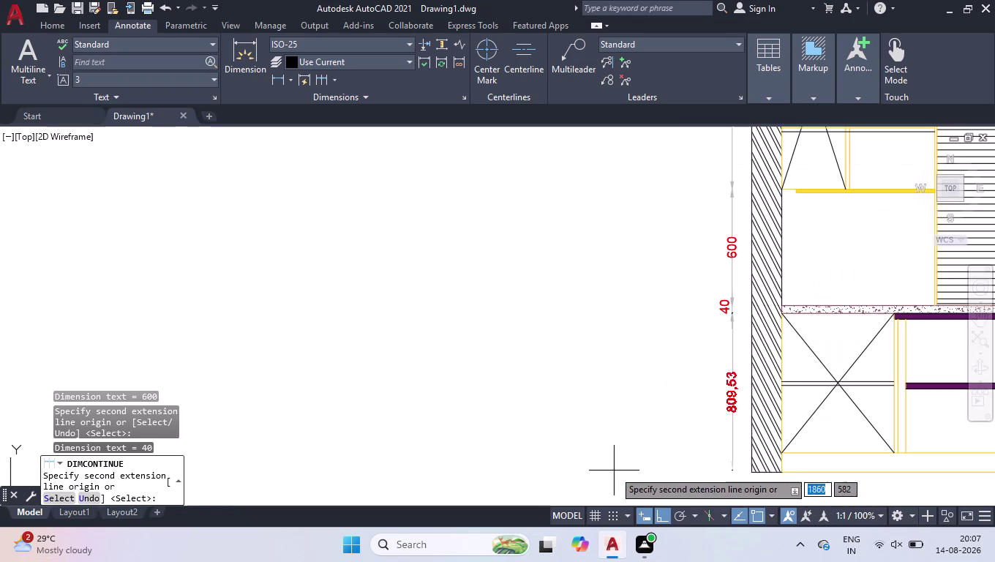
click(784, 451)
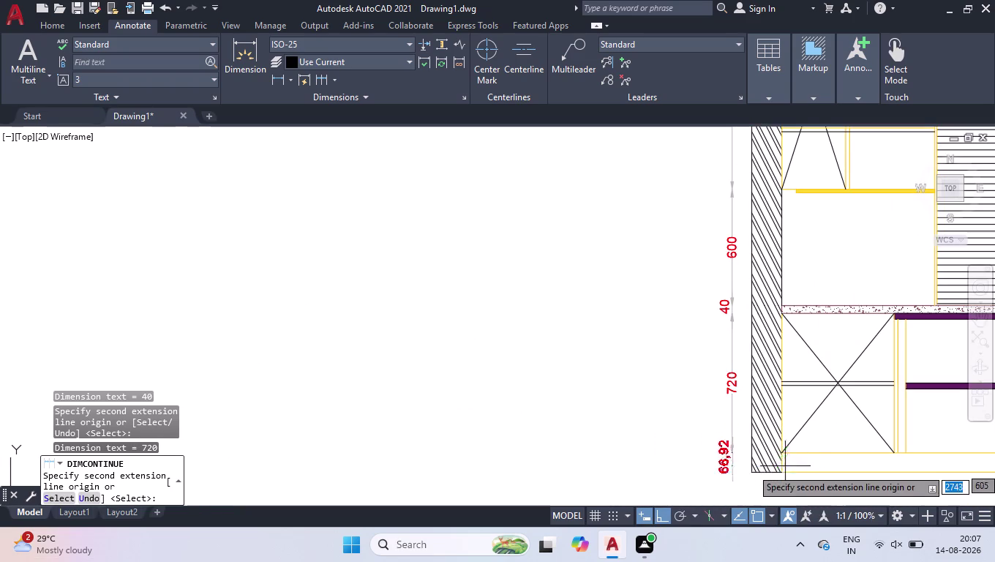
click(785, 470)
key(Return)
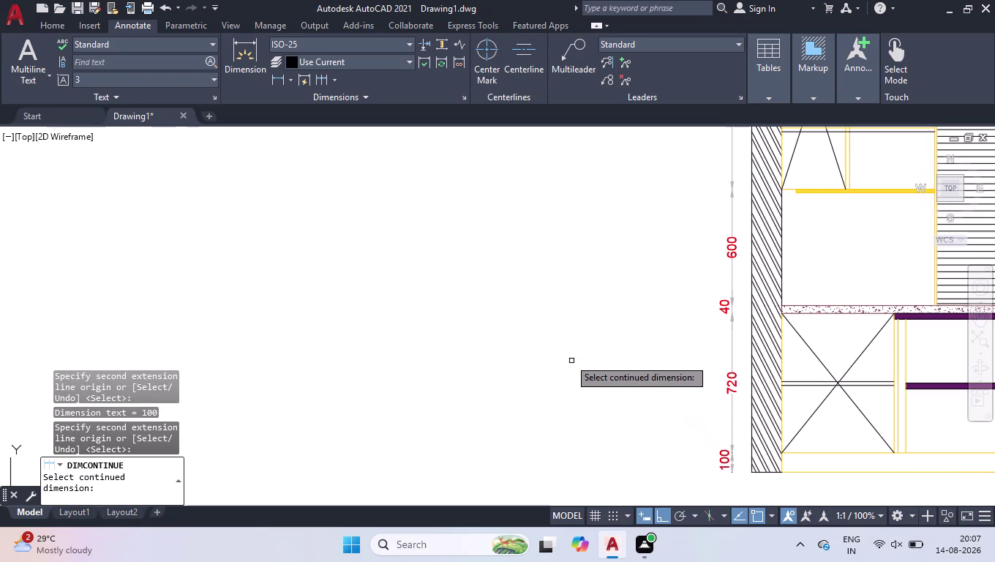
scroll(down, 3)
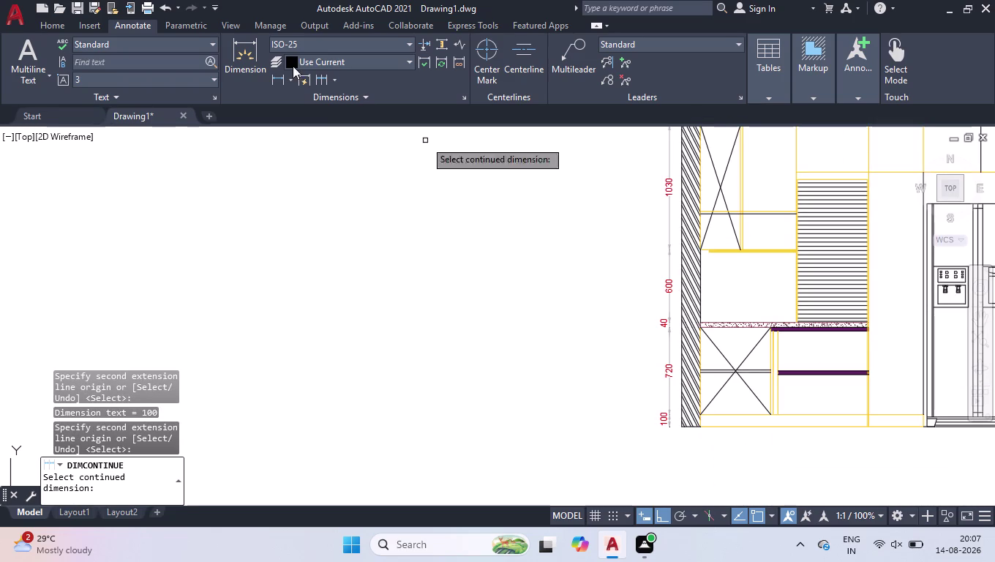
click(277, 82)
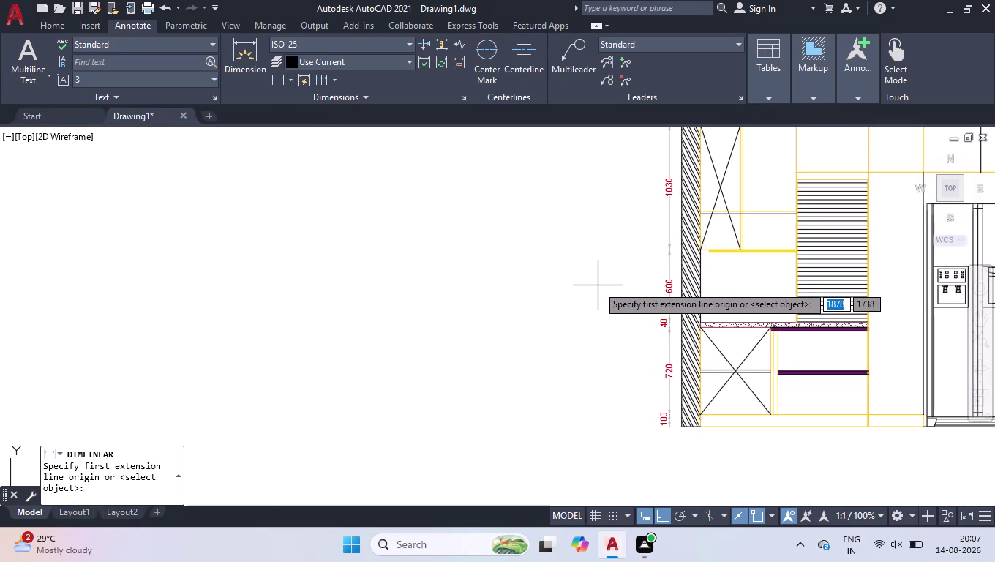
Dimension 390 from the ceiling band underside to the upper cabinet top.
scroll(down, 3)
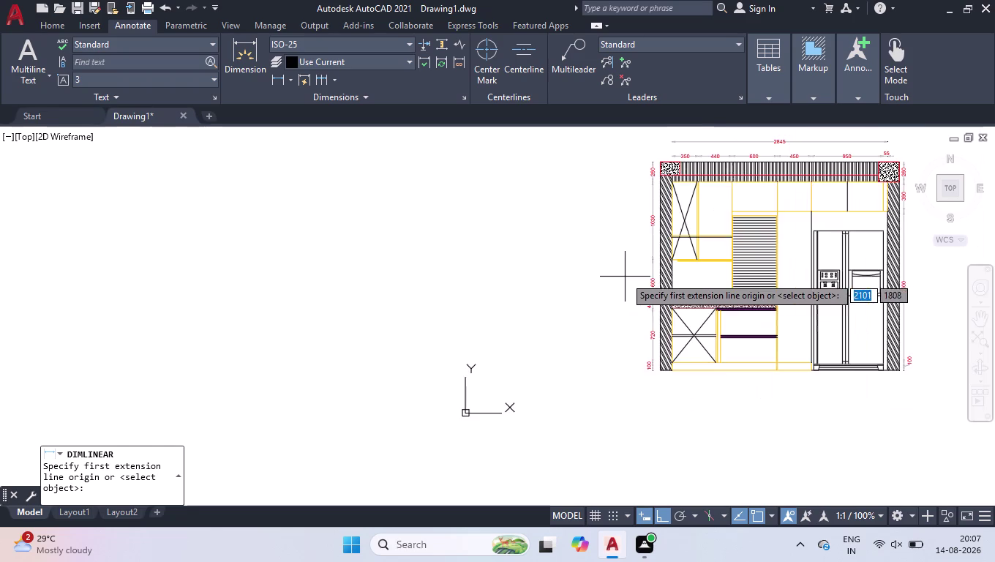
scroll(up, 3)
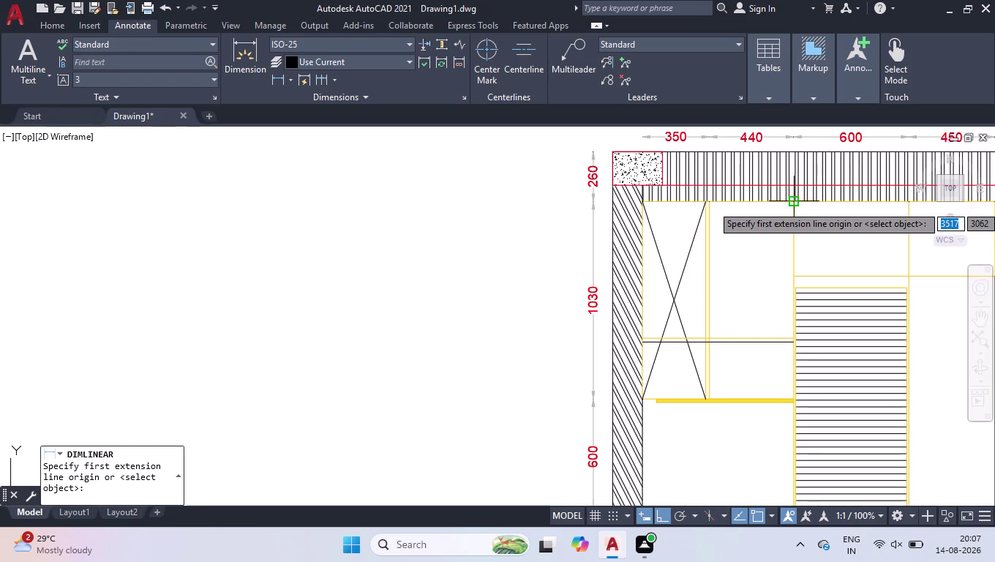
click(792, 205)
click(793, 274)
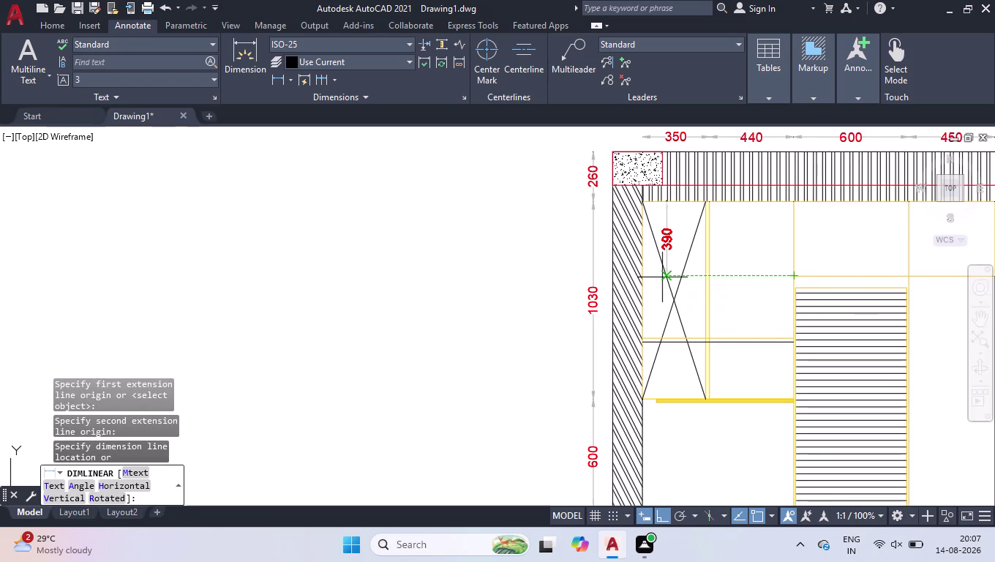
click(552, 287)
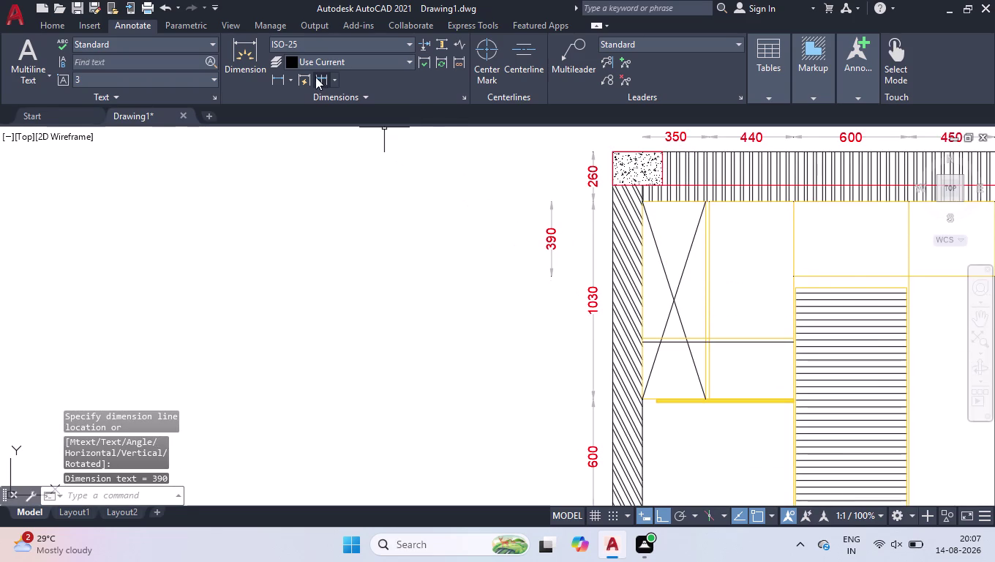
Continue the outer chain with 1240 and 860 parts down to the floor.
click(315, 76)
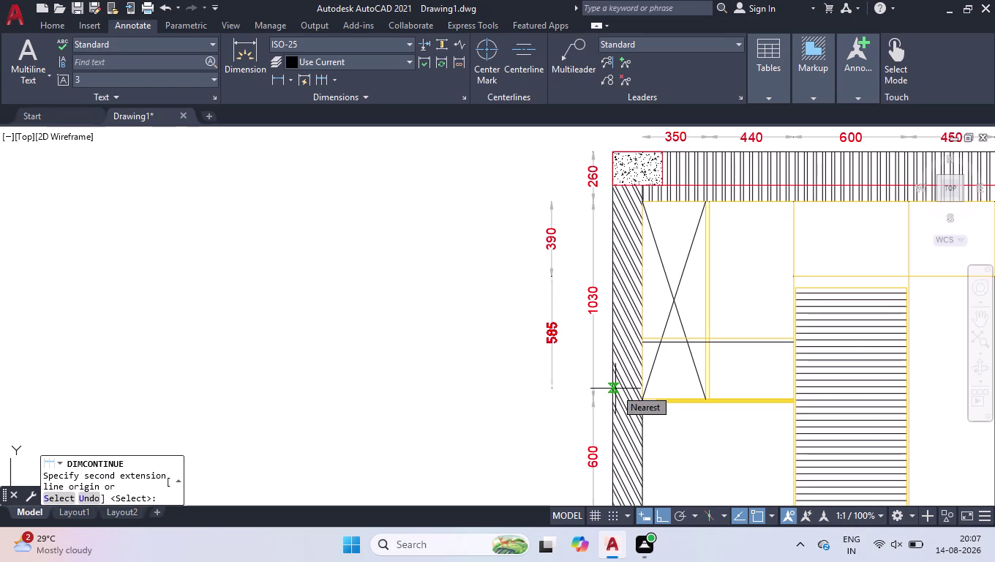
scroll(down, 3)
scroll(up, 3)
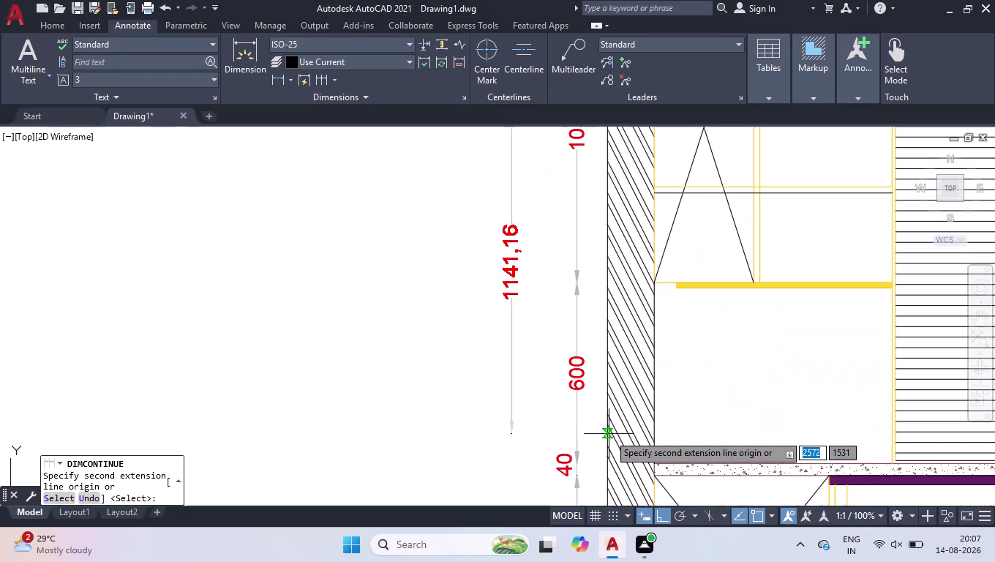
click(657, 460)
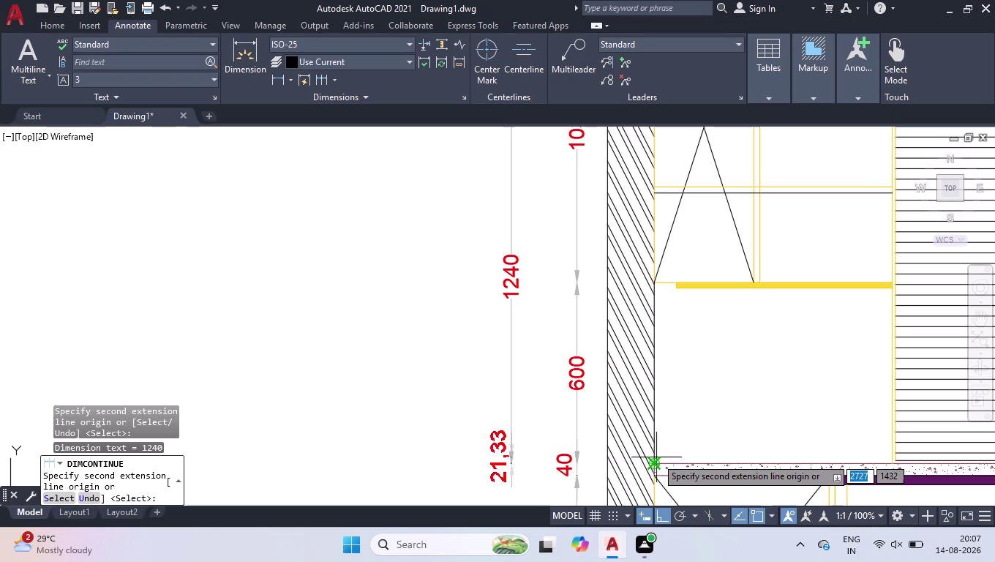
scroll(down, 3)
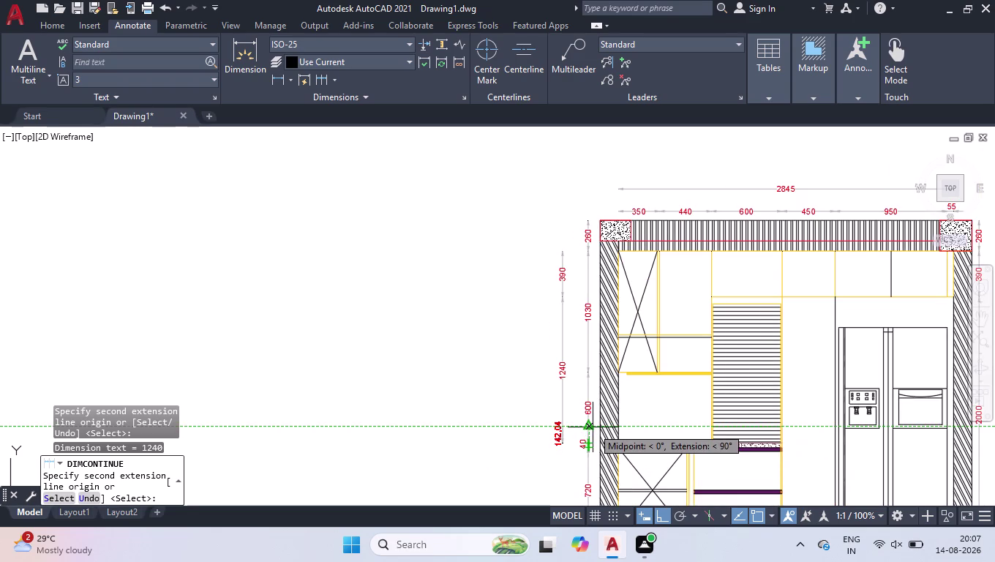
scroll(down, 3)
scroll(up, 3)
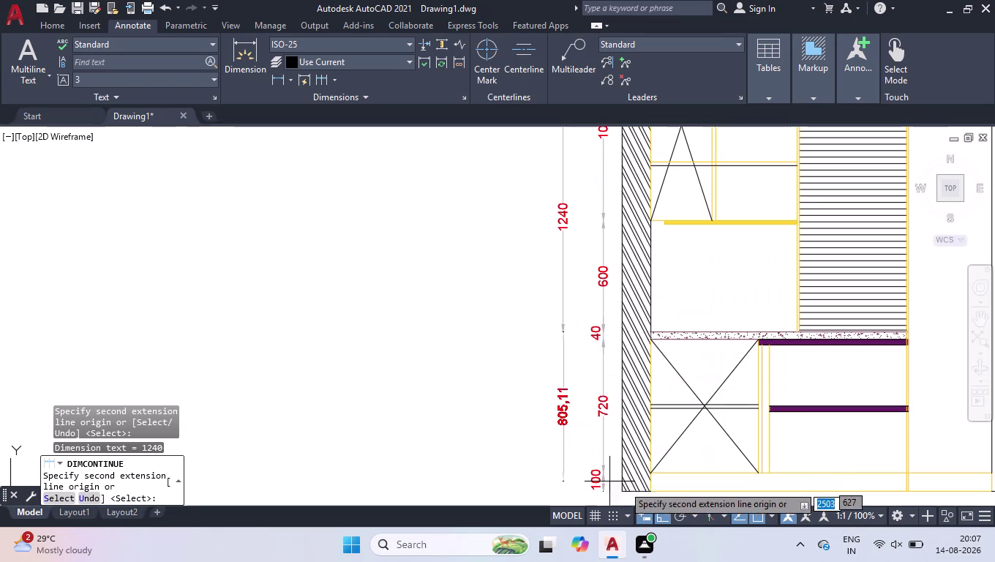
click(624, 488)
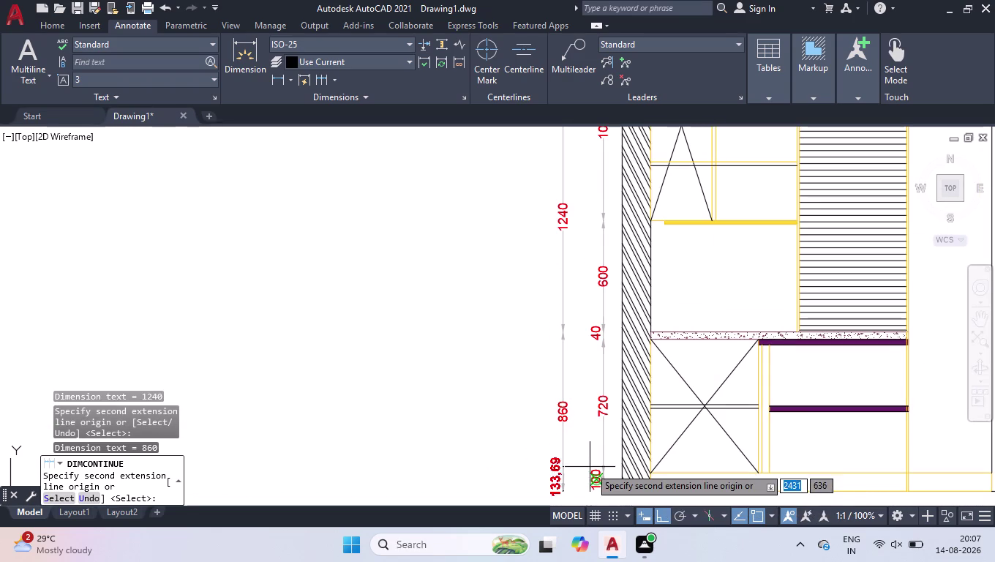
key(space)
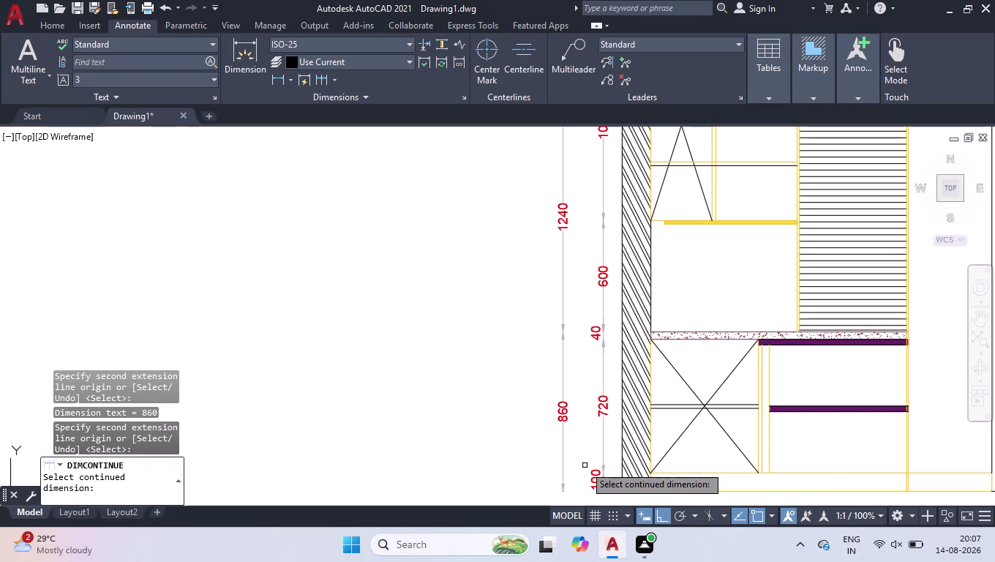
key(space)
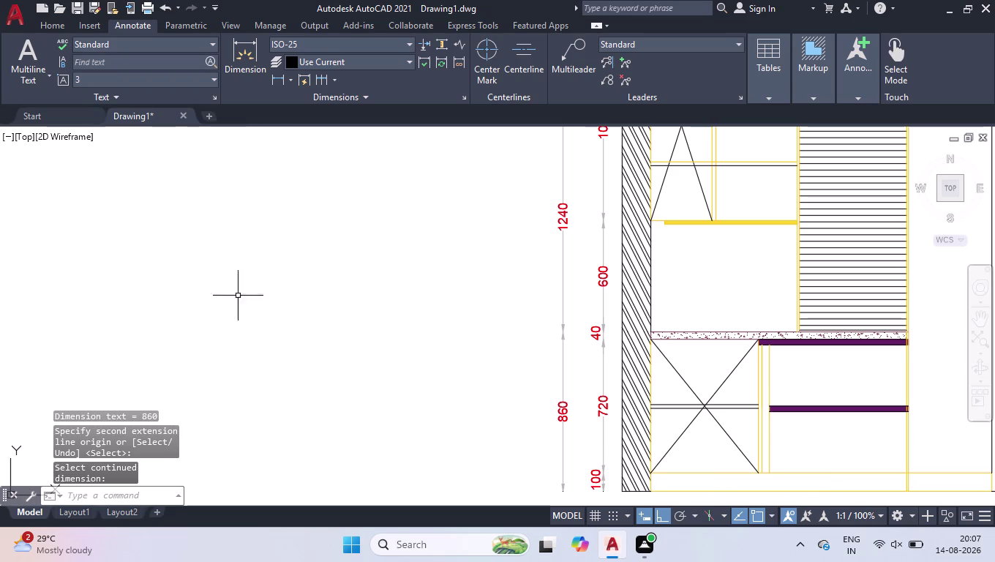
click(275, 81)
scroll(down, 3)
scroll(up, 3)
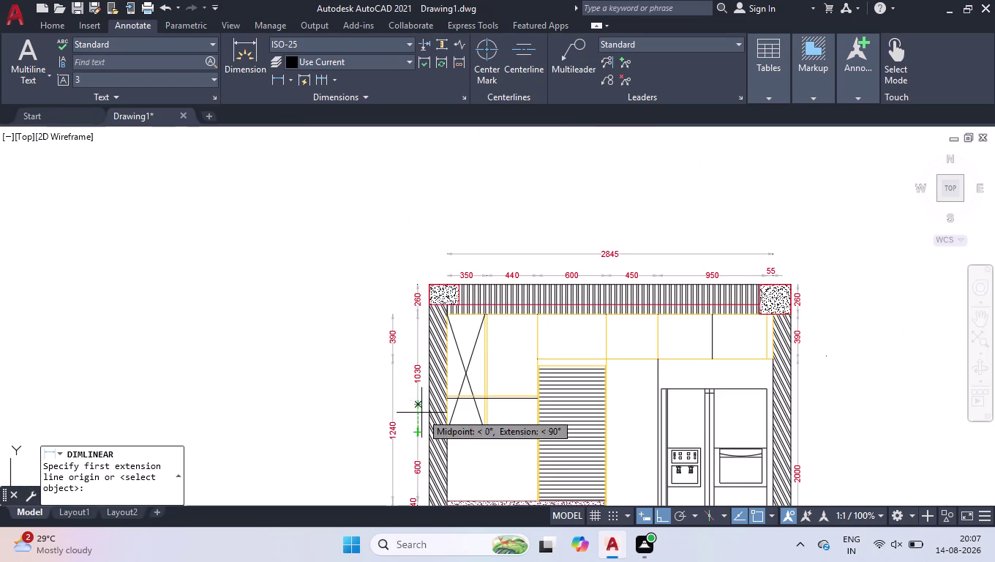
Dimension the 2750 wall height from top to floor, placed furthest left.
click(428, 282)
scroll(down, 3)
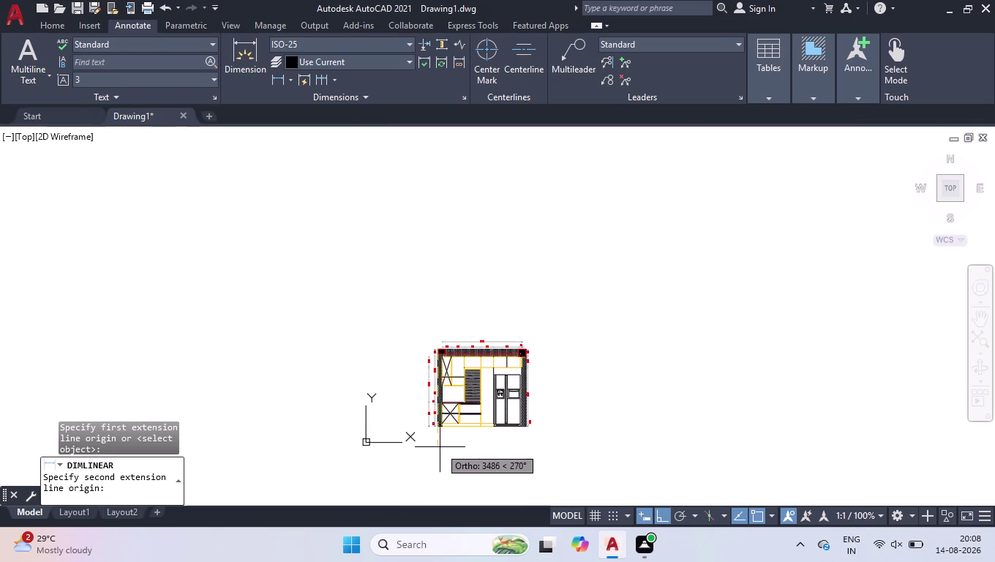
scroll(up, 3)
click(406, 316)
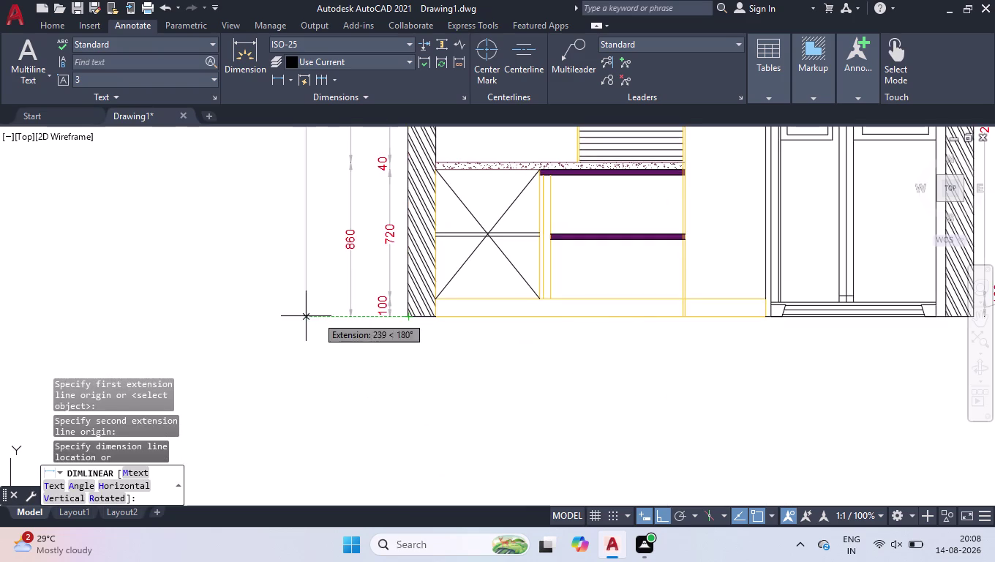
scroll(down, 3)
click(296, 302)
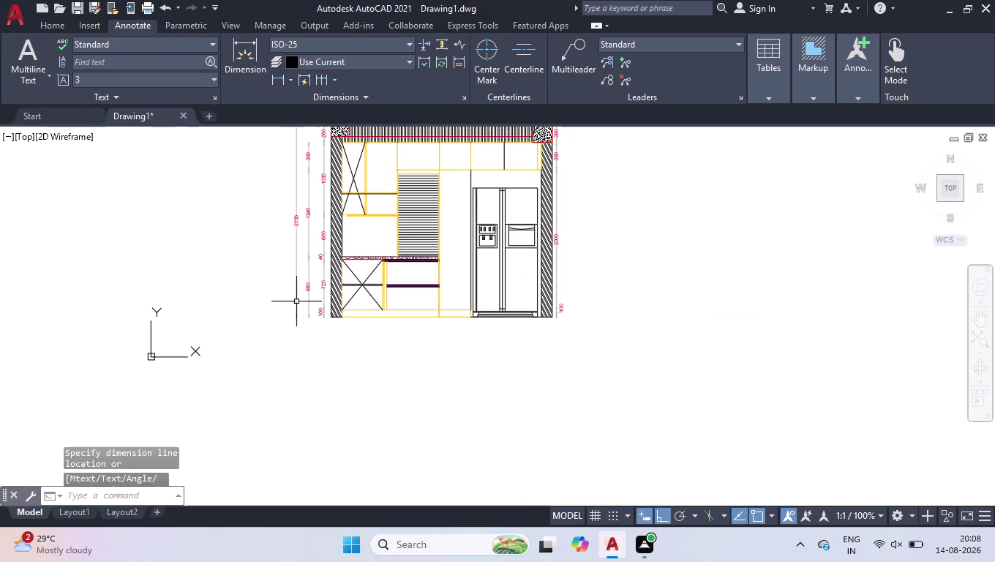
scroll(up, 3)
scroll(down, 3)
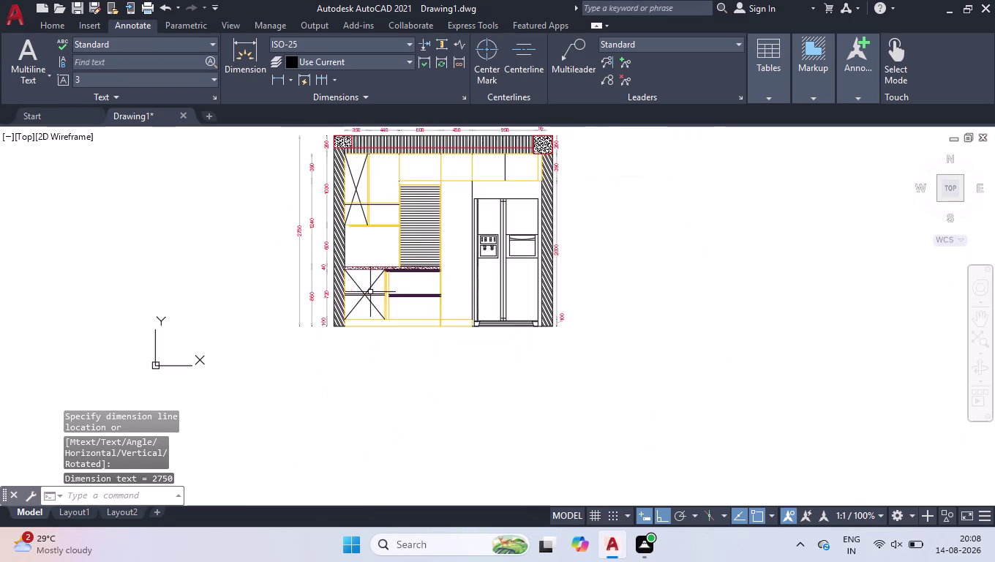
scroll(down, 3)
scroll(up, 3)
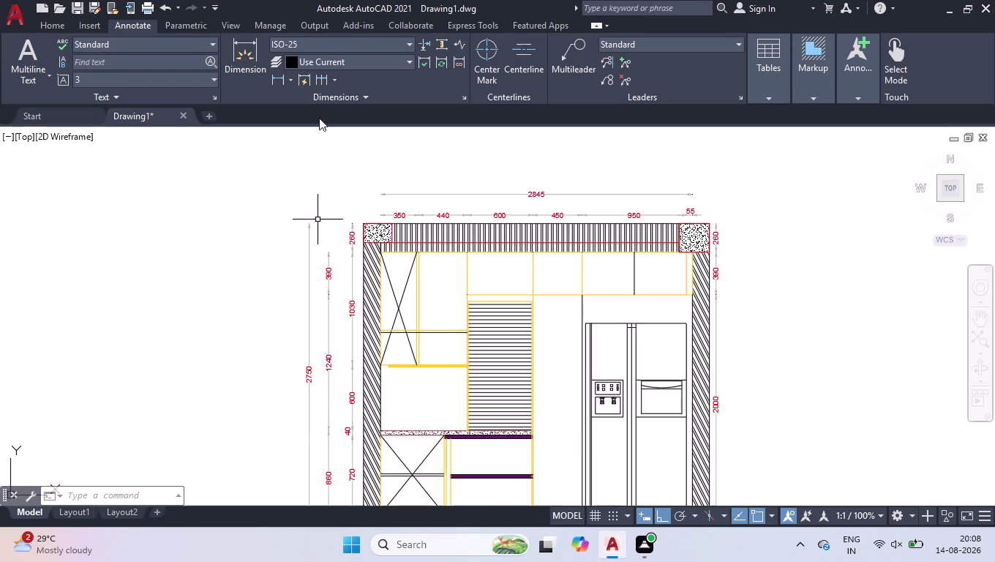
right_click(284, 0)
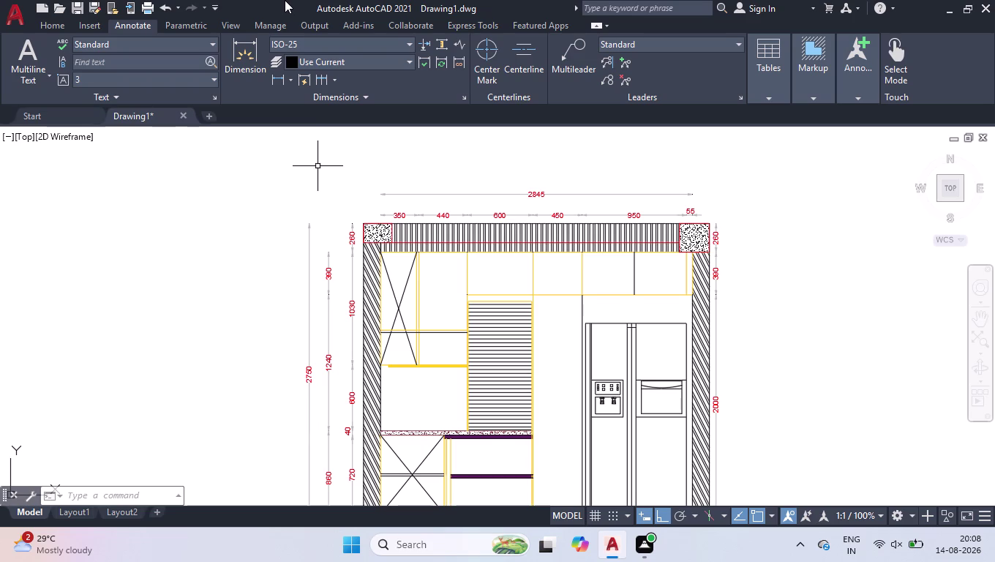